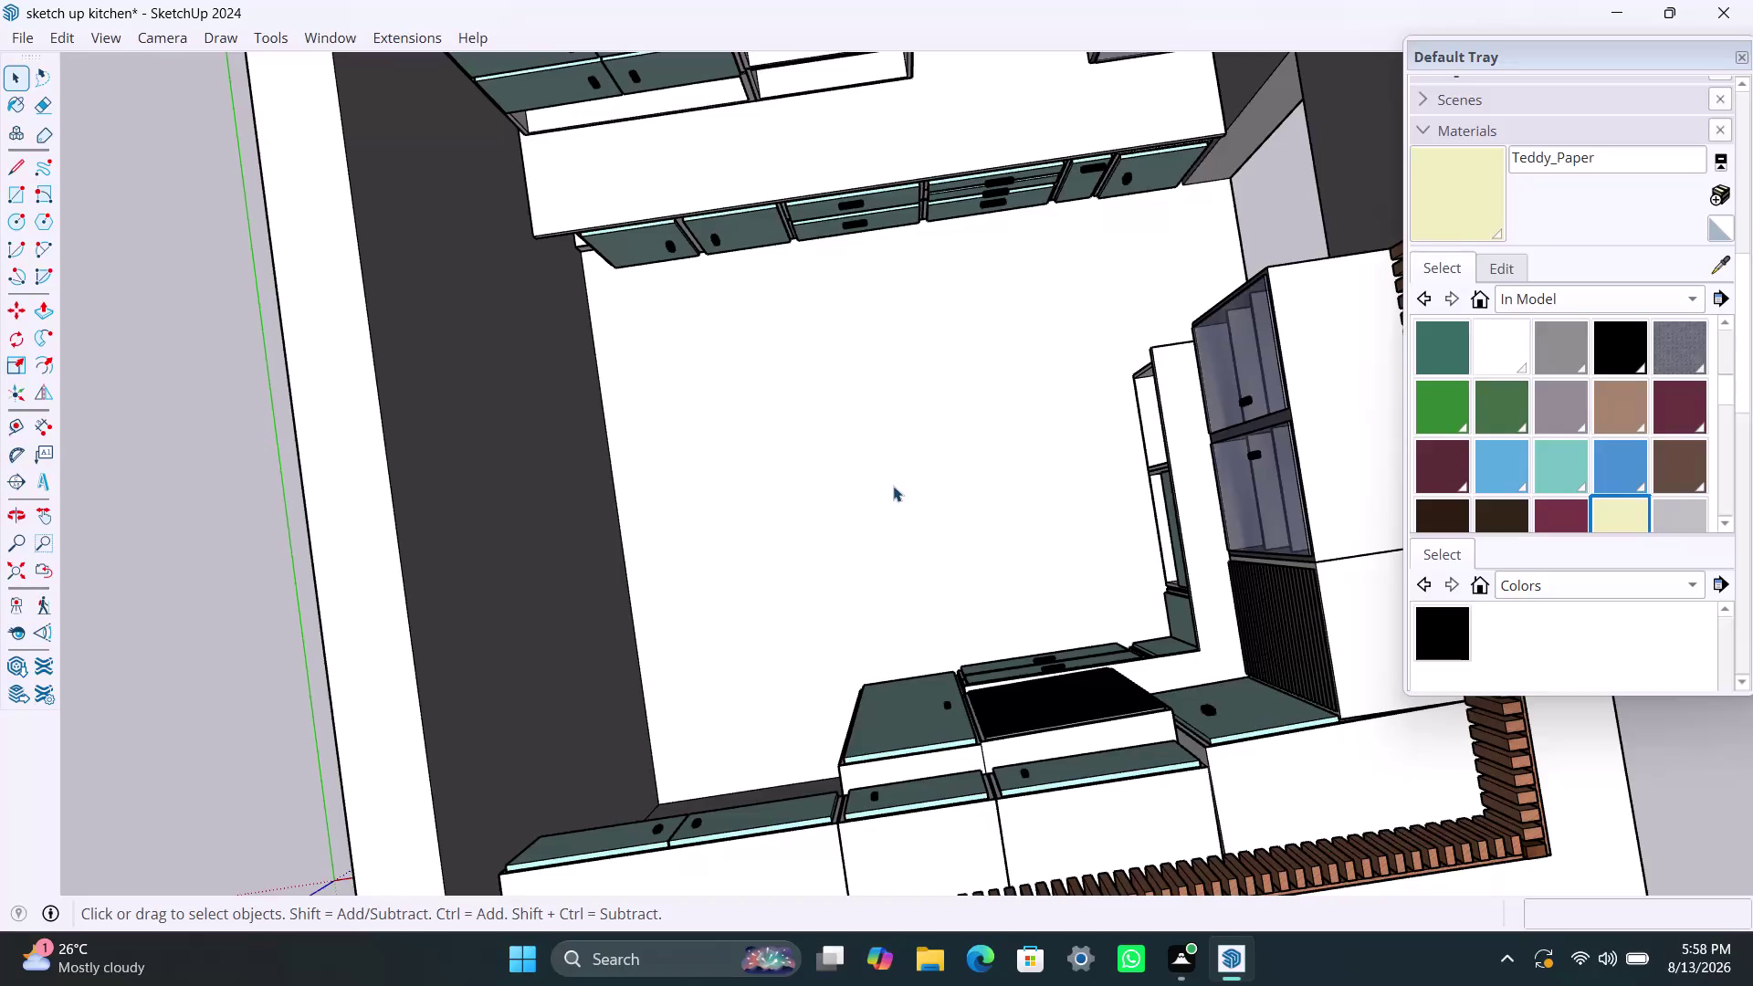
Orbit around the kitchen cabinets and refit the whole model into view.
scroll(down, 3)
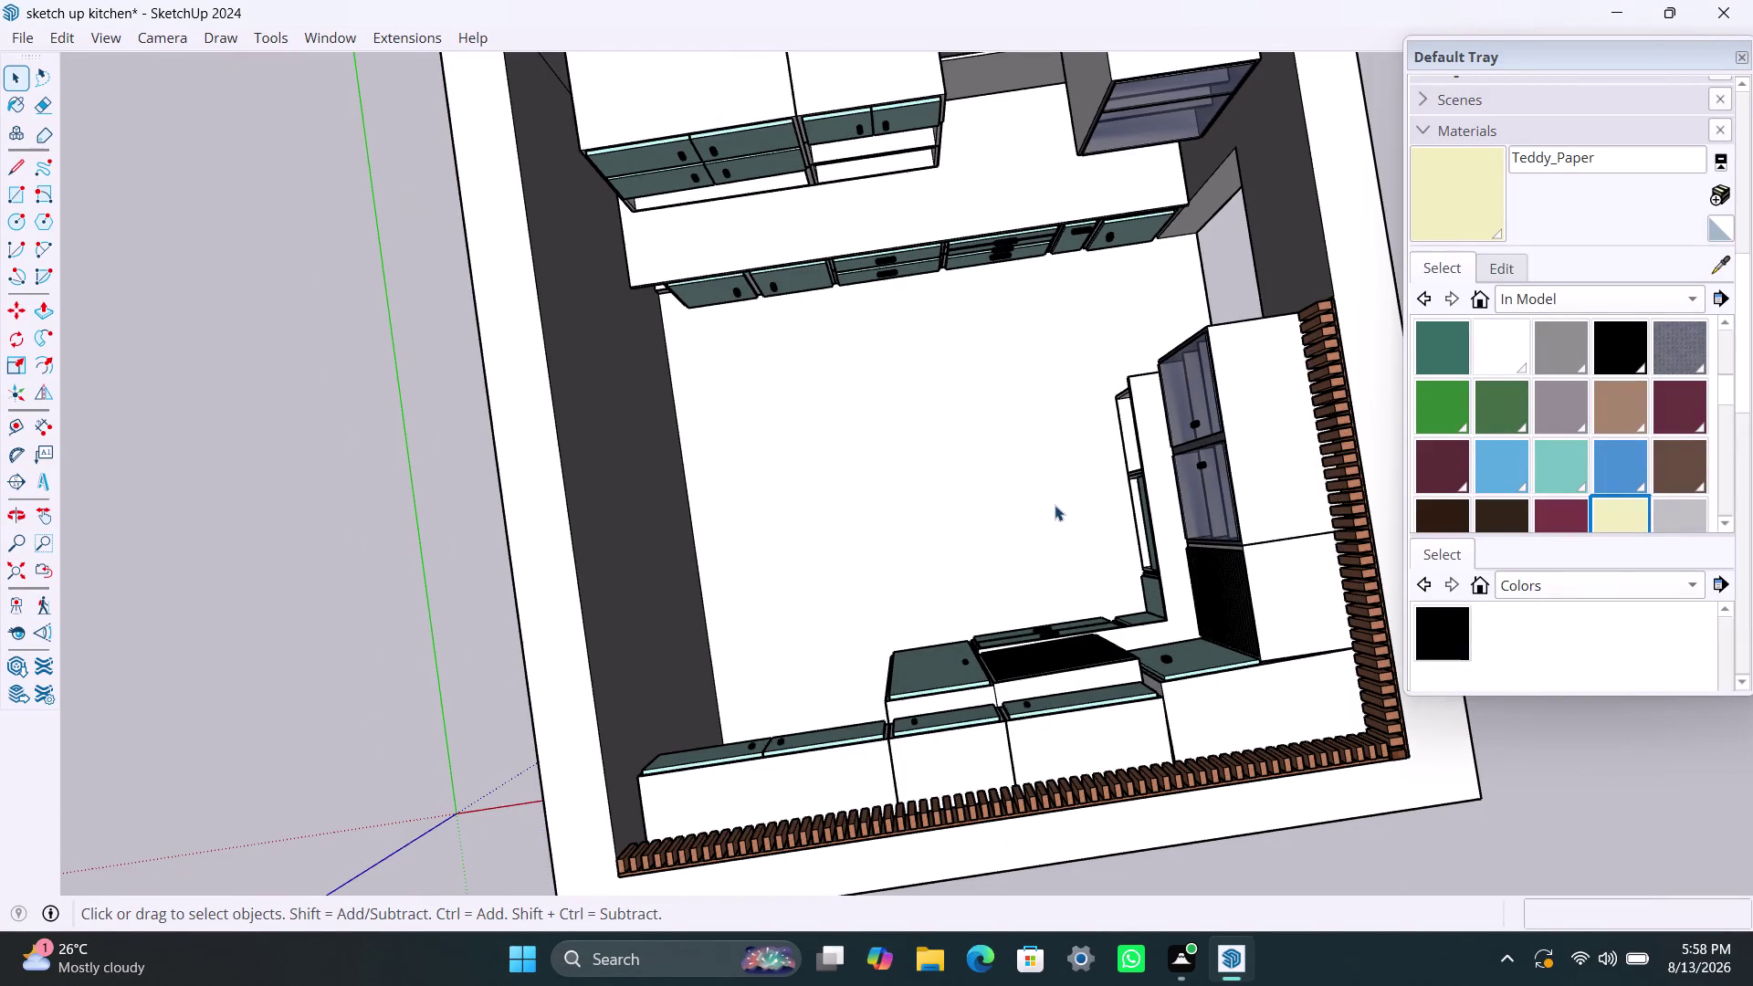
middle_drag(1071, 507, 1231, 501)
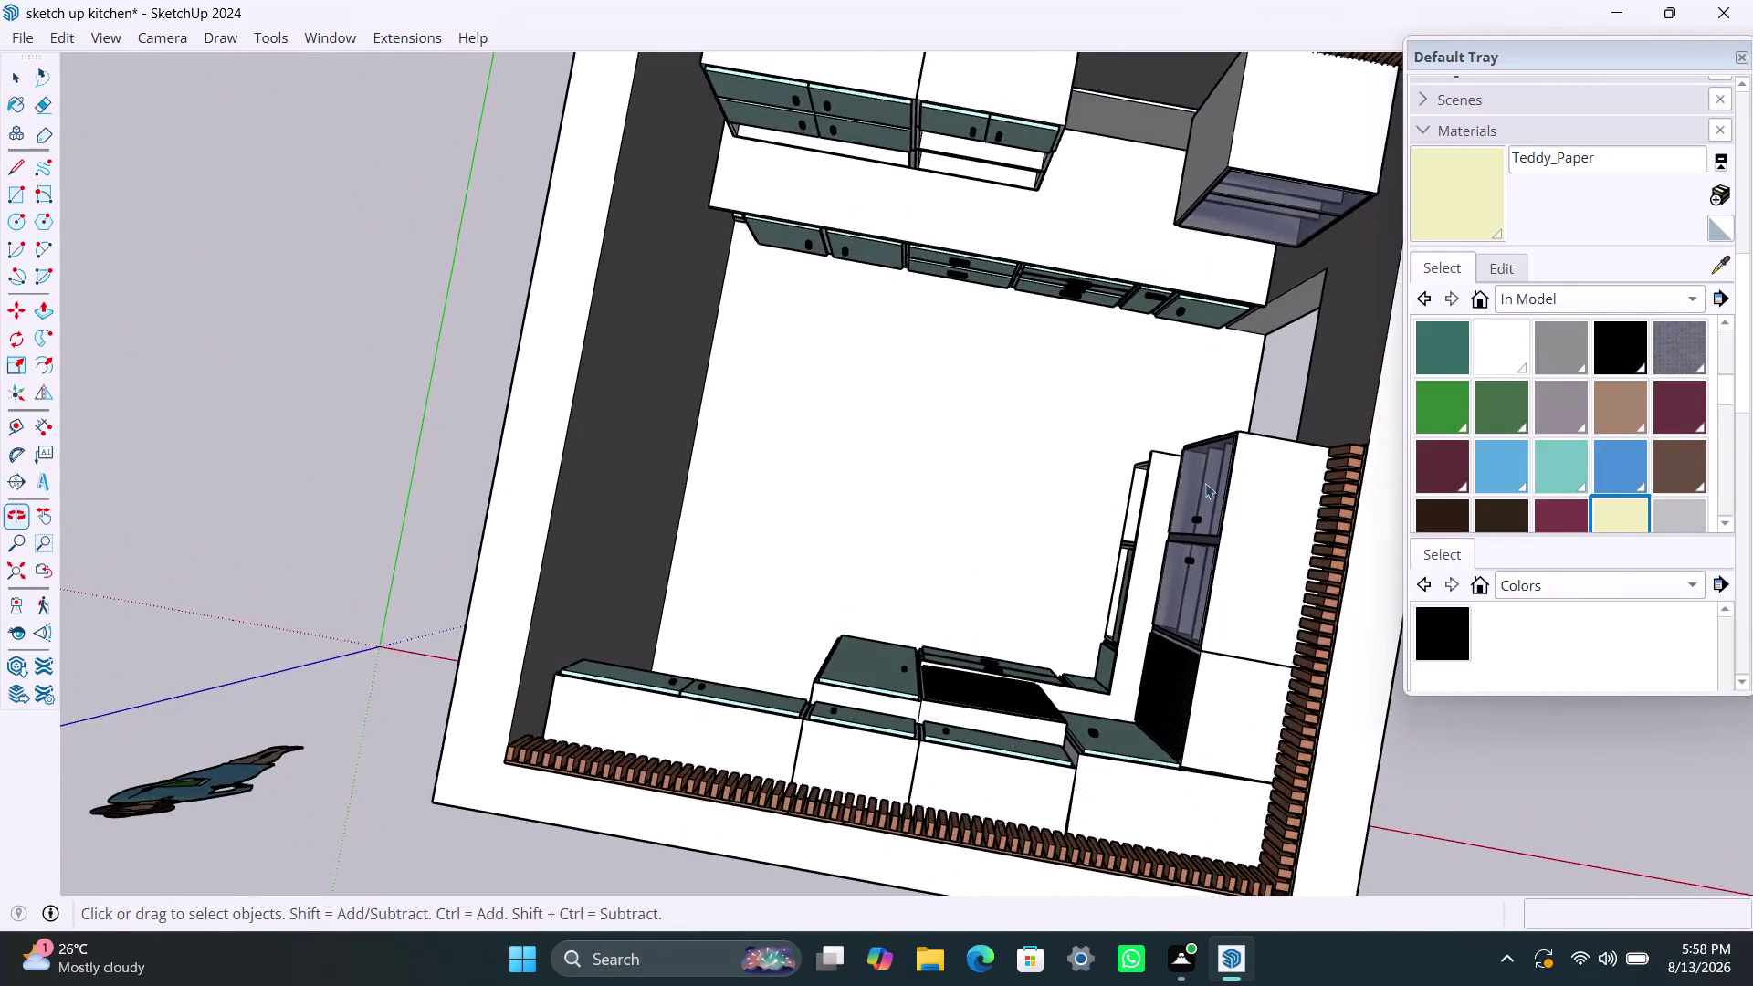
scroll(up, 3)
scroll(up, 3)
middle_drag(1016, 623, 1344, 574)
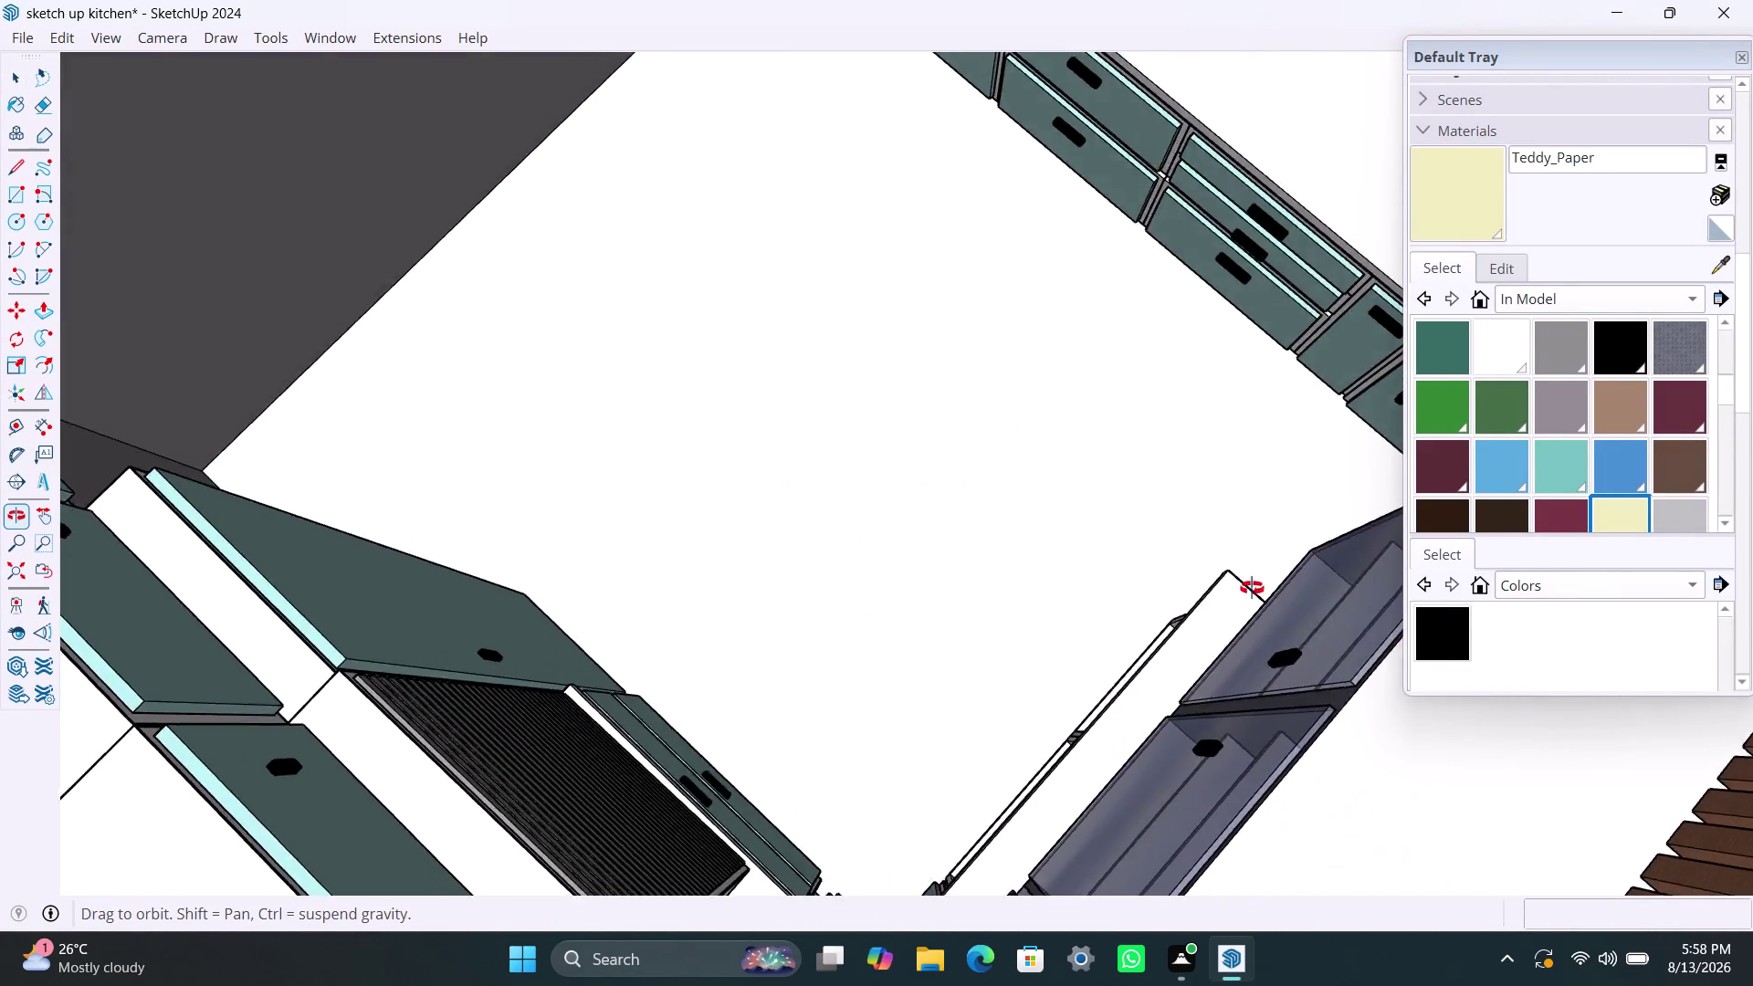
middle_drag(1344, 573, 572, 587)
scroll(down, 3)
middle_drag(958, 589, 413, 642)
scroll(up, 3)
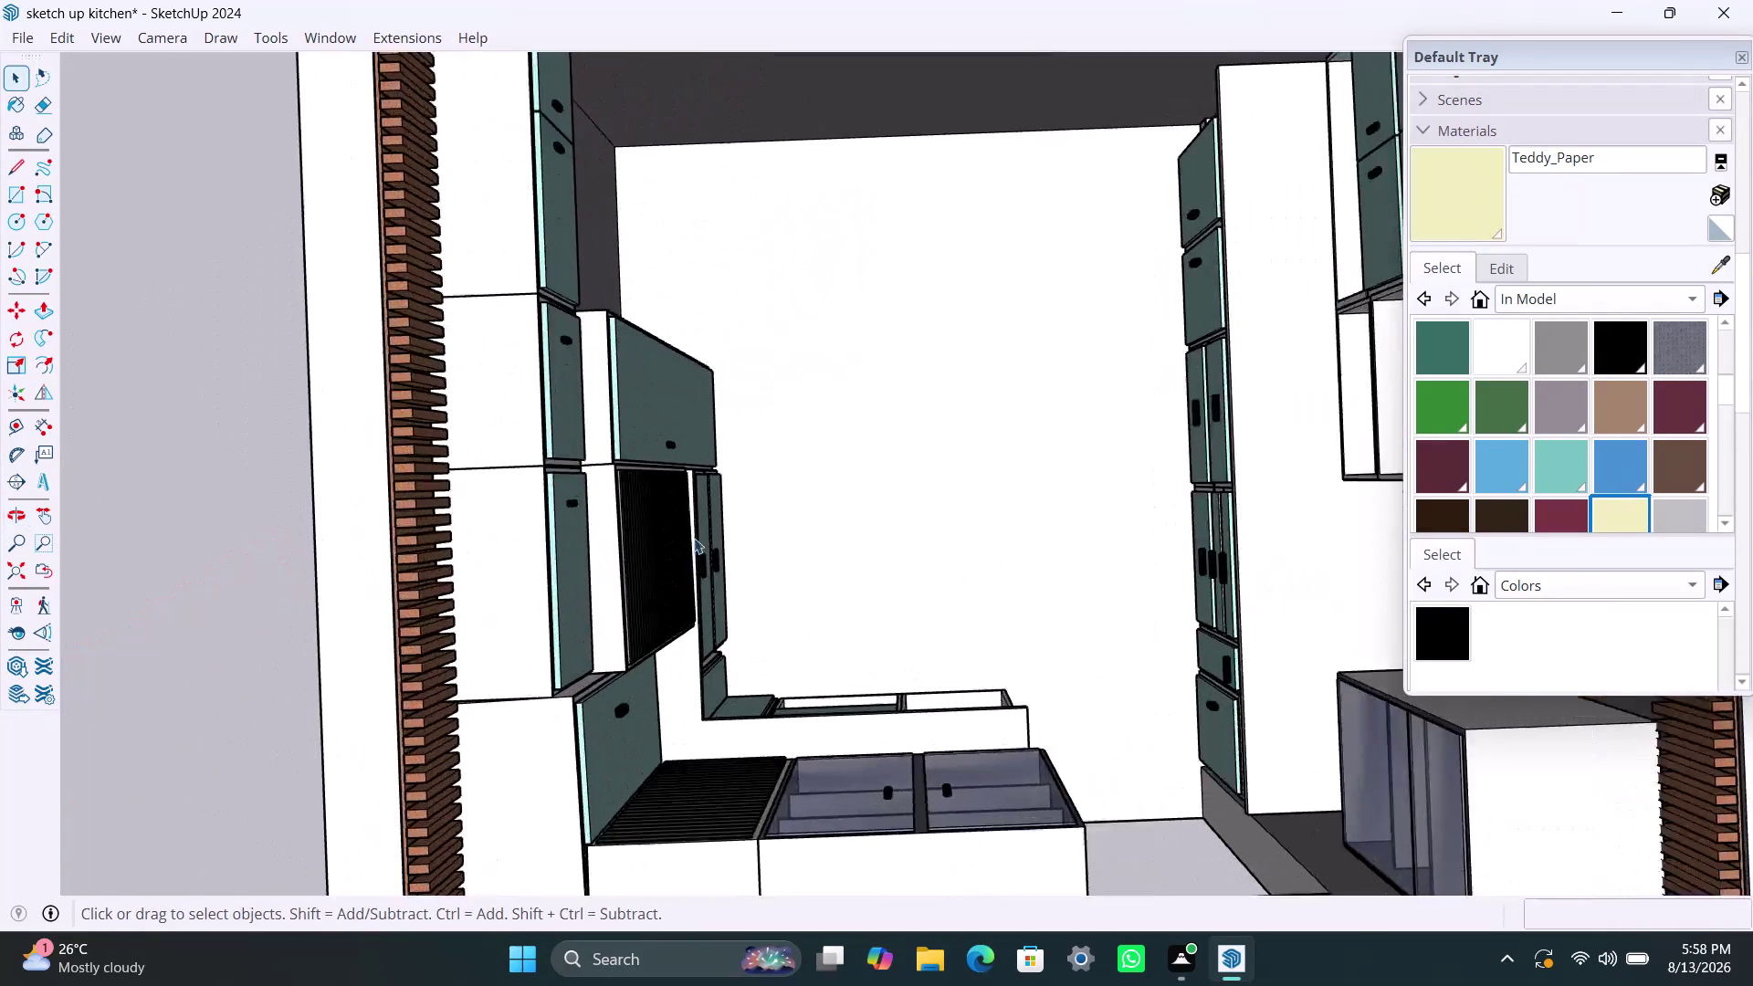
scroll(up, 3)
middle_drag(911, 526, 303, 311)
scroll(up, 3)
middle_drag(884, 612, 638, 315)
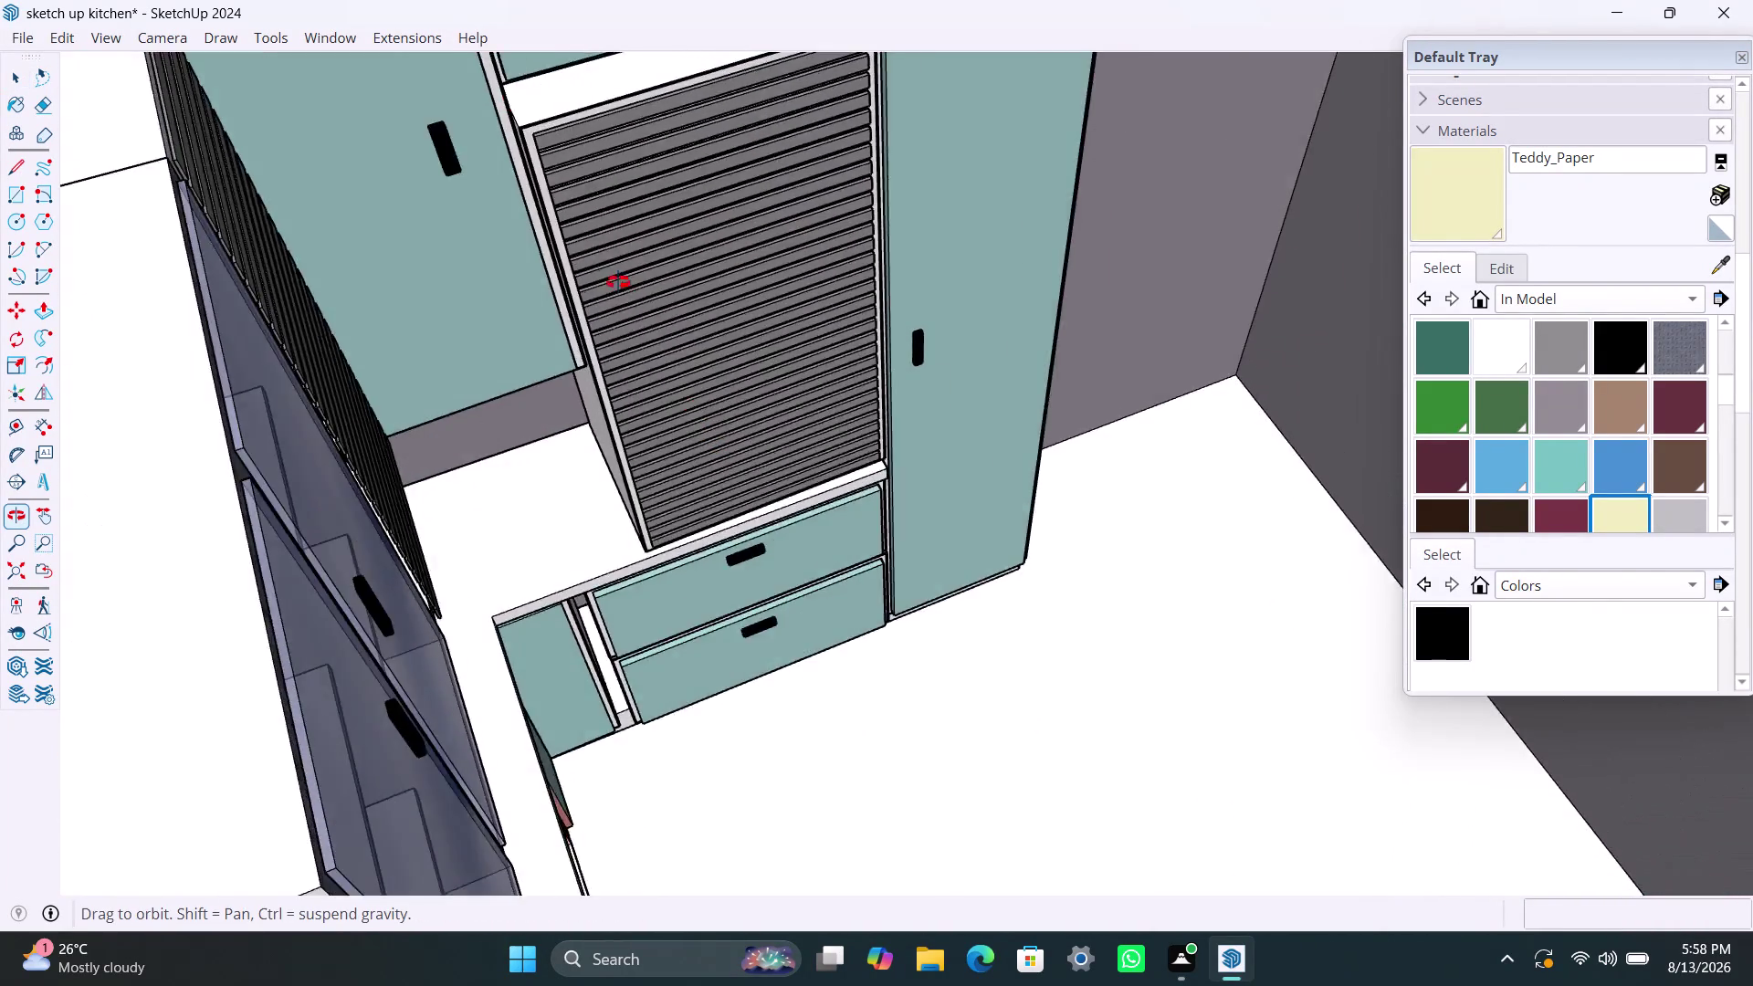
middle_drag(637, 315, 553, 126)
scroll(up, 3)
scroll(down, 3)
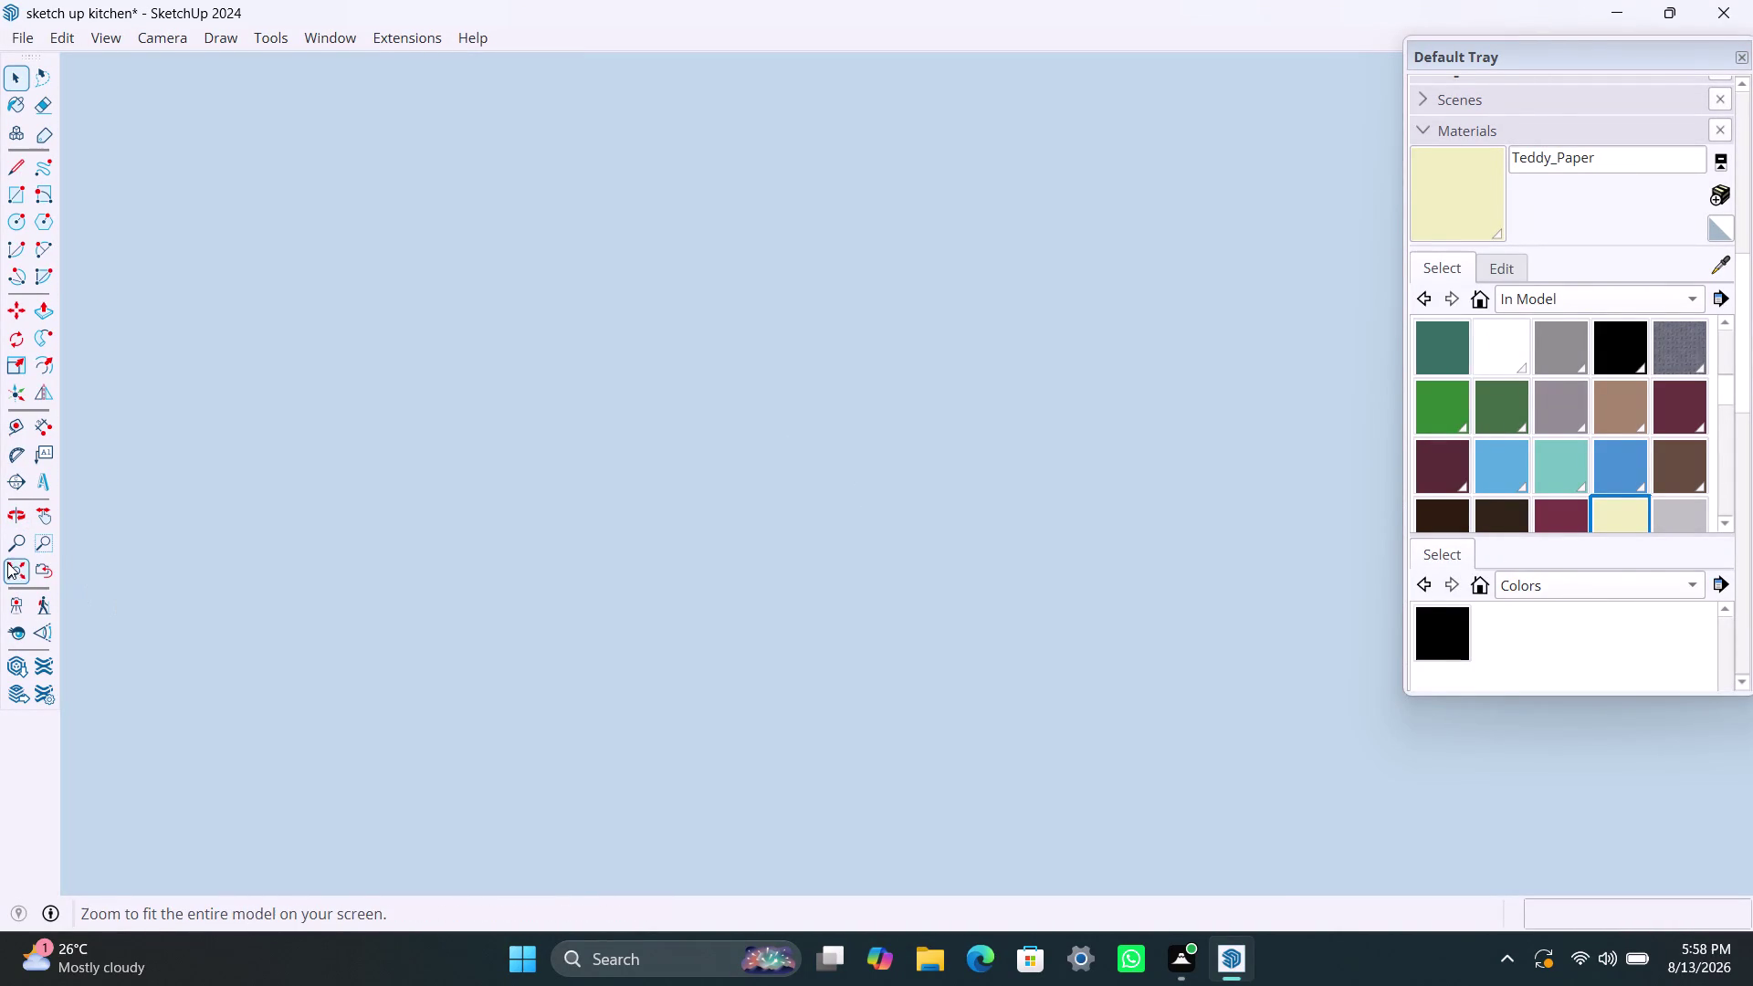
click(11, 563)
middle_drag(1008, 315, 615, 781)
scroll(up, 3)
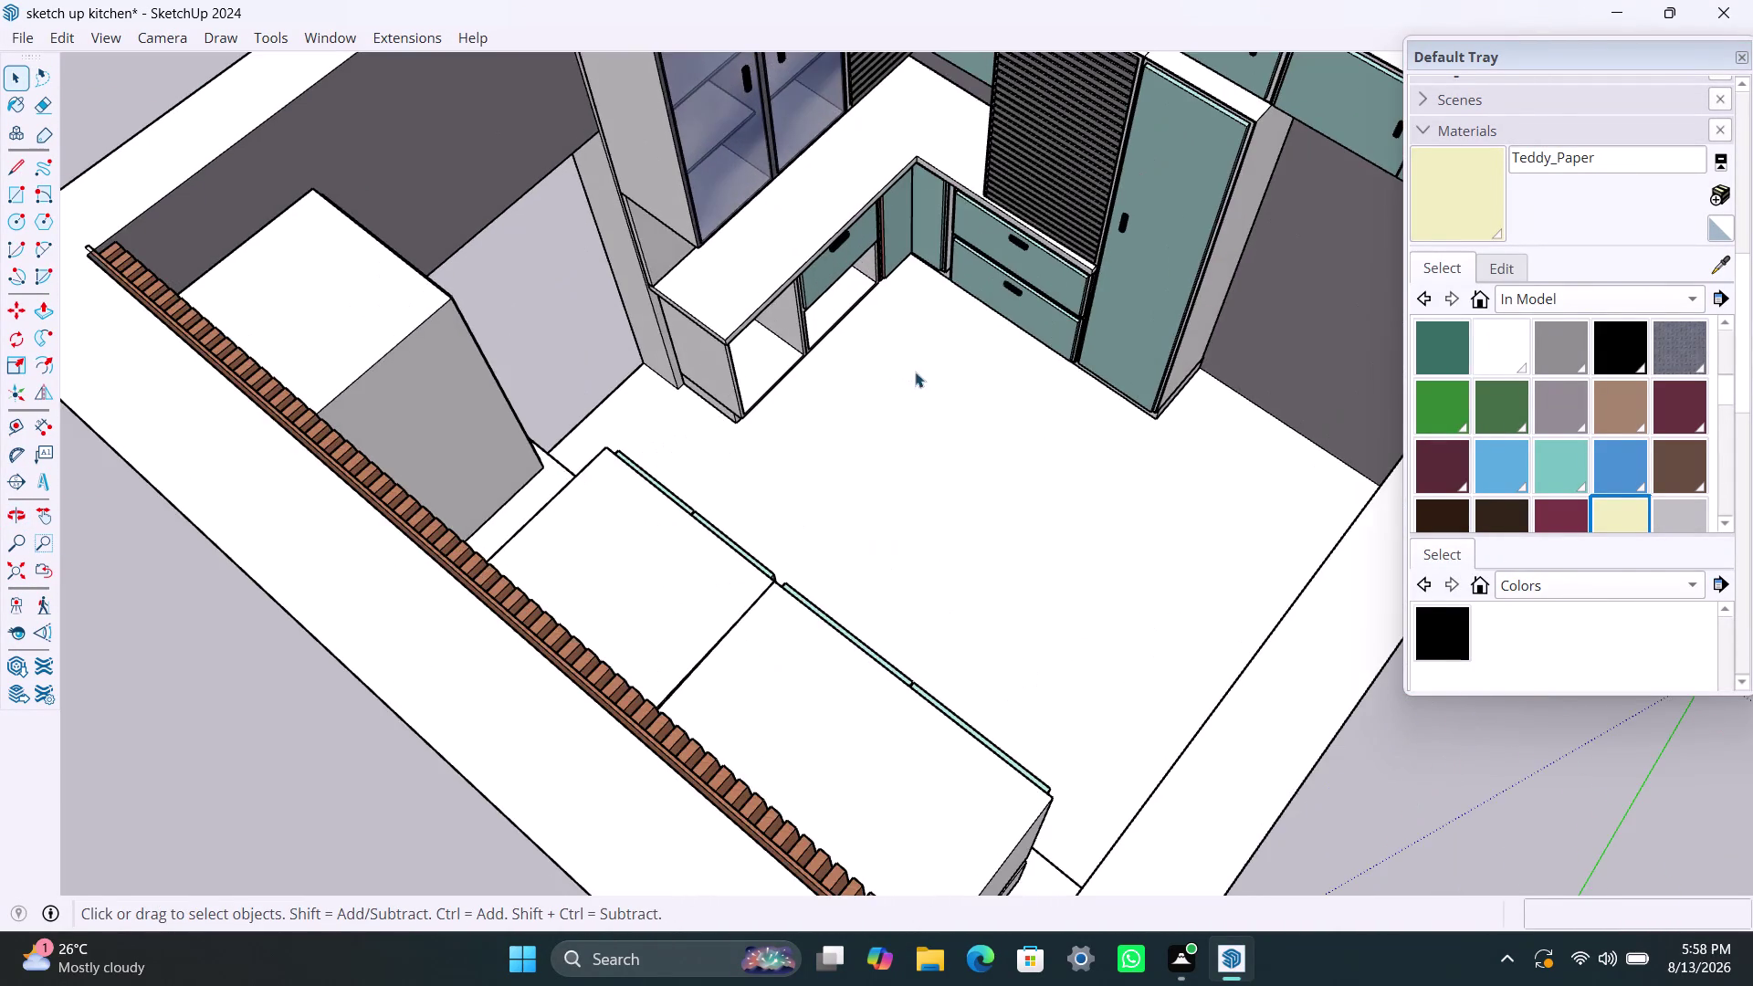
Turn toward the slatted upper wall and sample the cream paper material from a model face.
middle_drag(943, 444, 1059, 208)
scroll(up, 3)
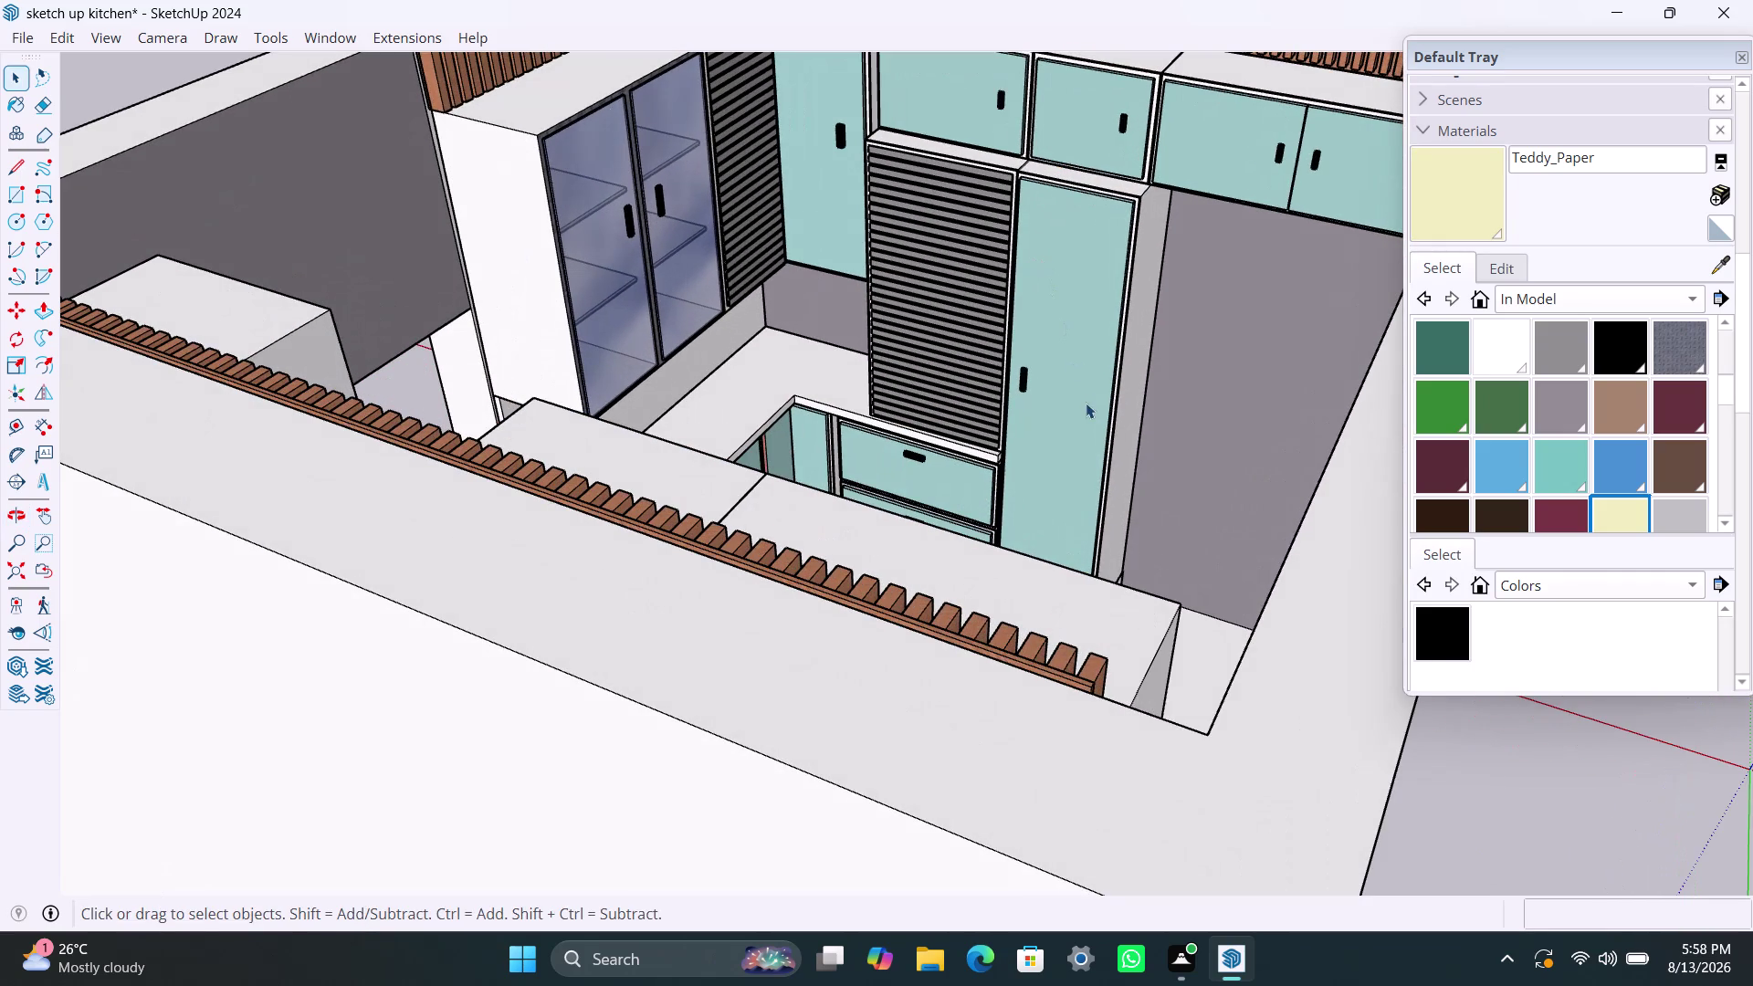
middle_drag(1085, 397, 893, 699)
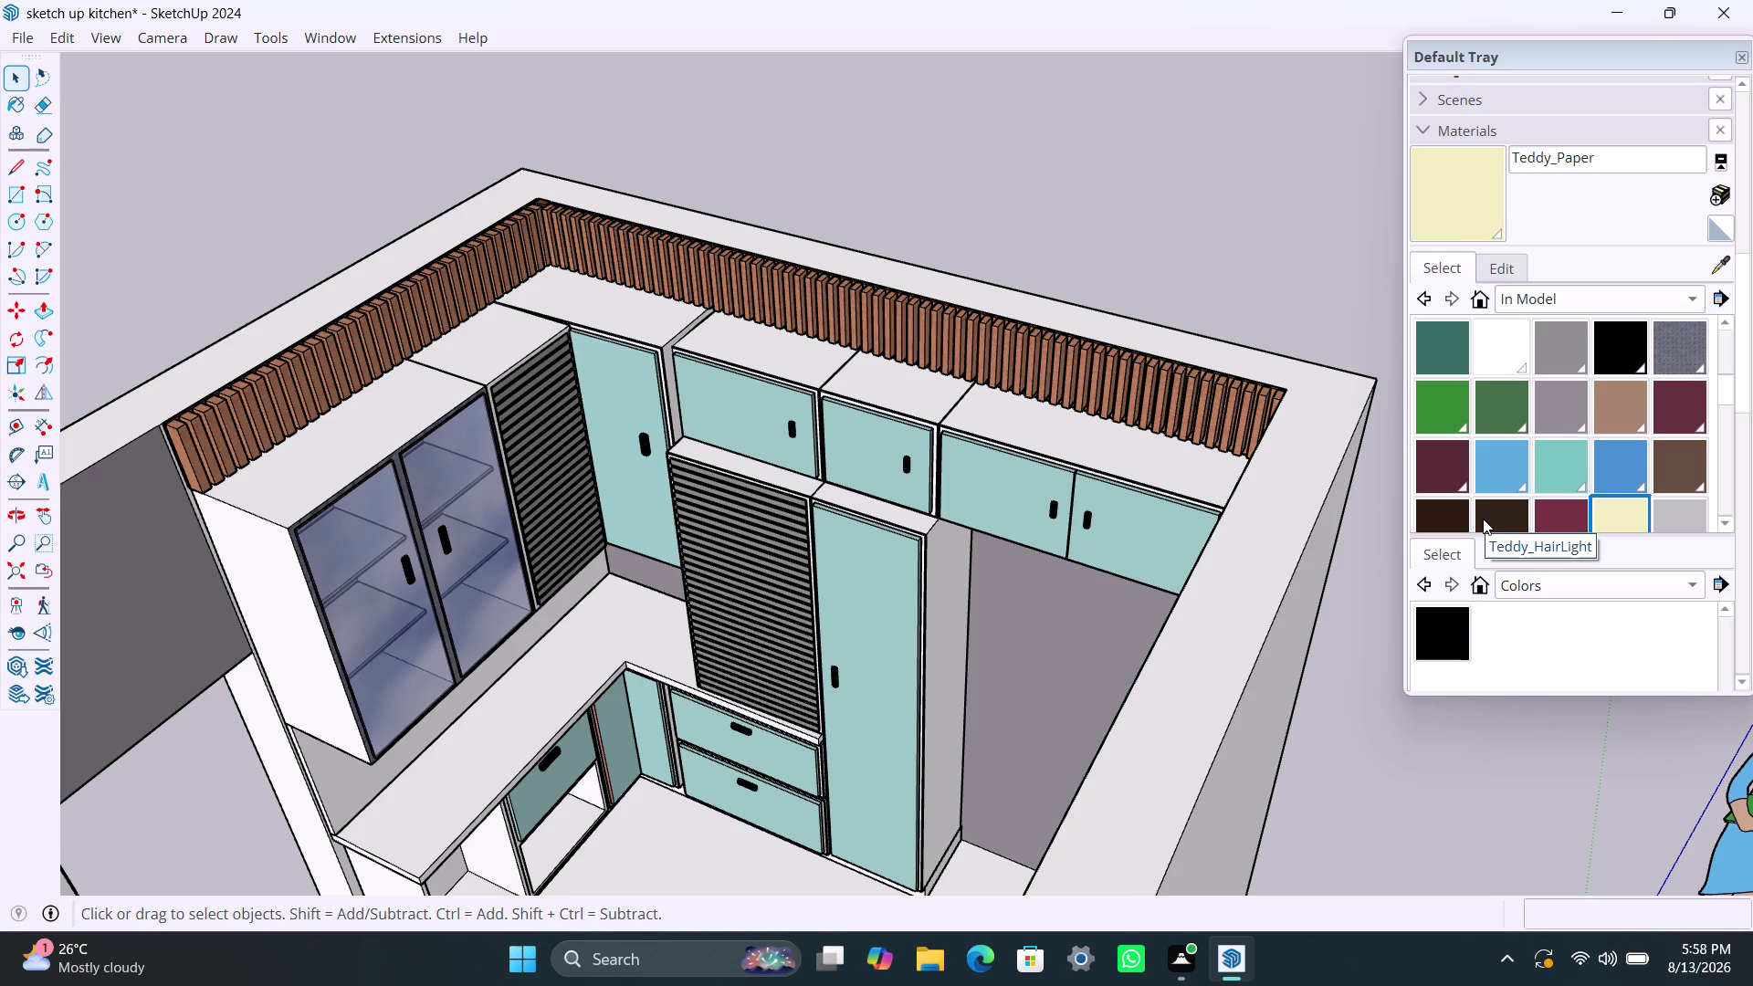
scroll(down, 3)
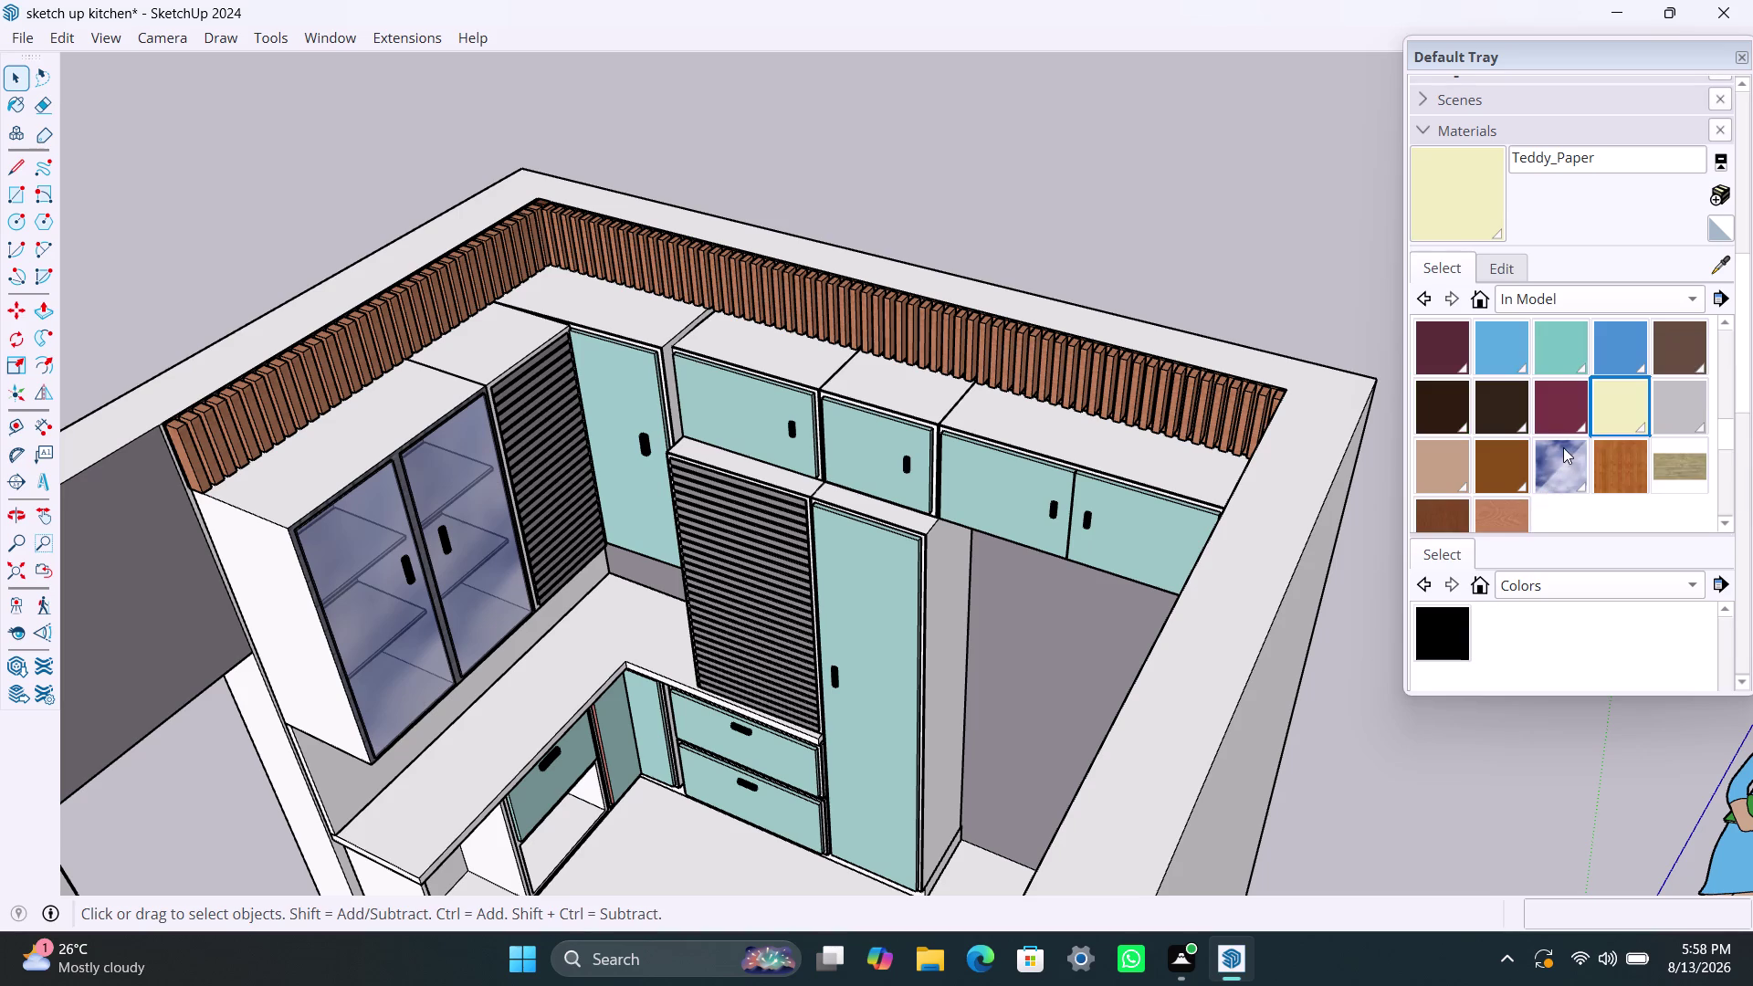
scroll(up, 3)
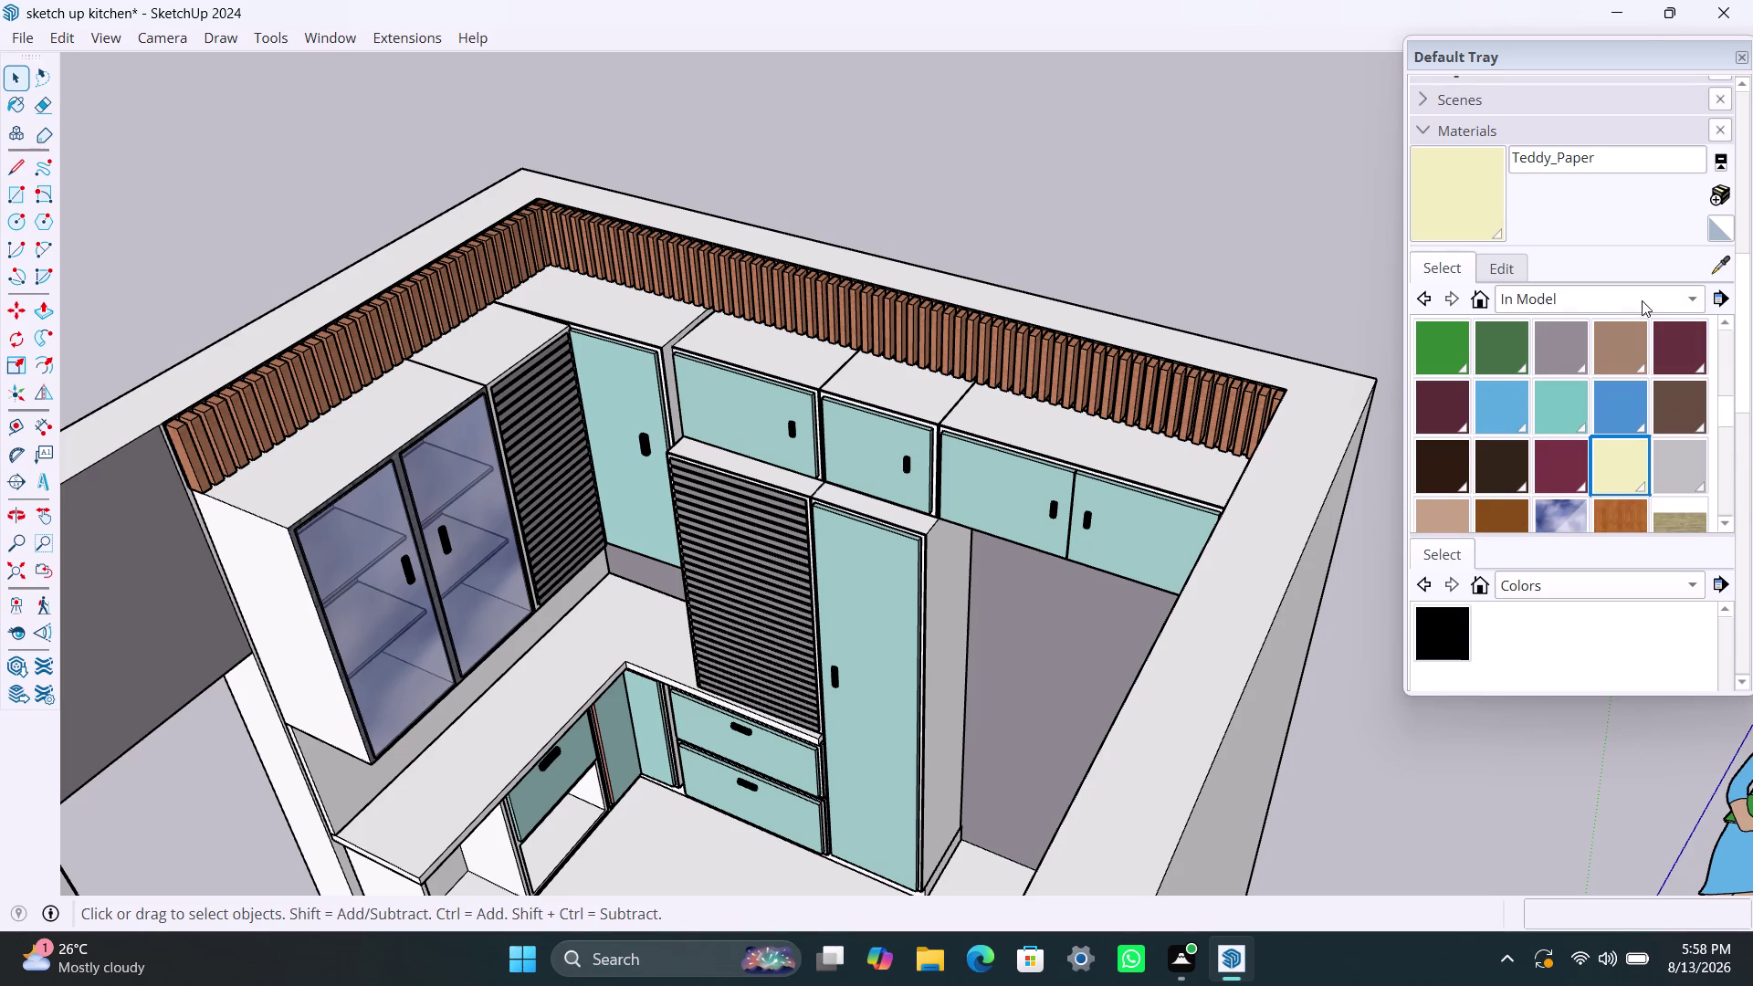
click(1719, 264)
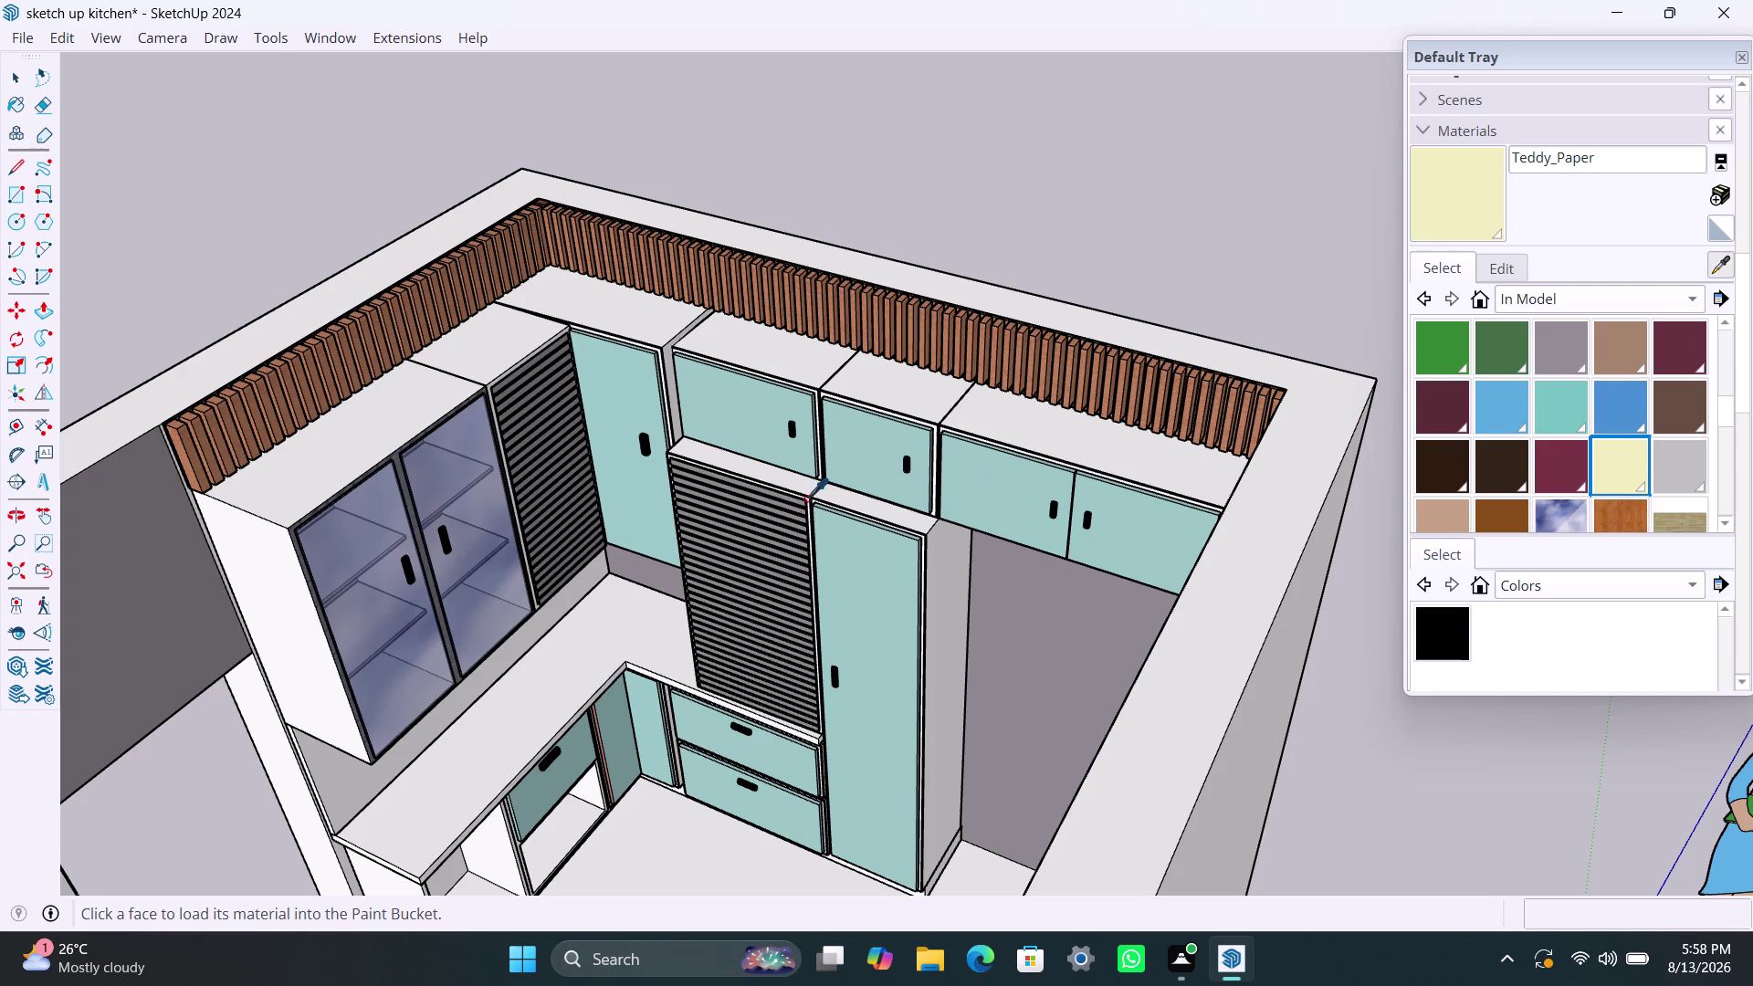
click(795, 511)
Repaint the first few slats at the end of the back wall plain grey.
click(1261, 411)
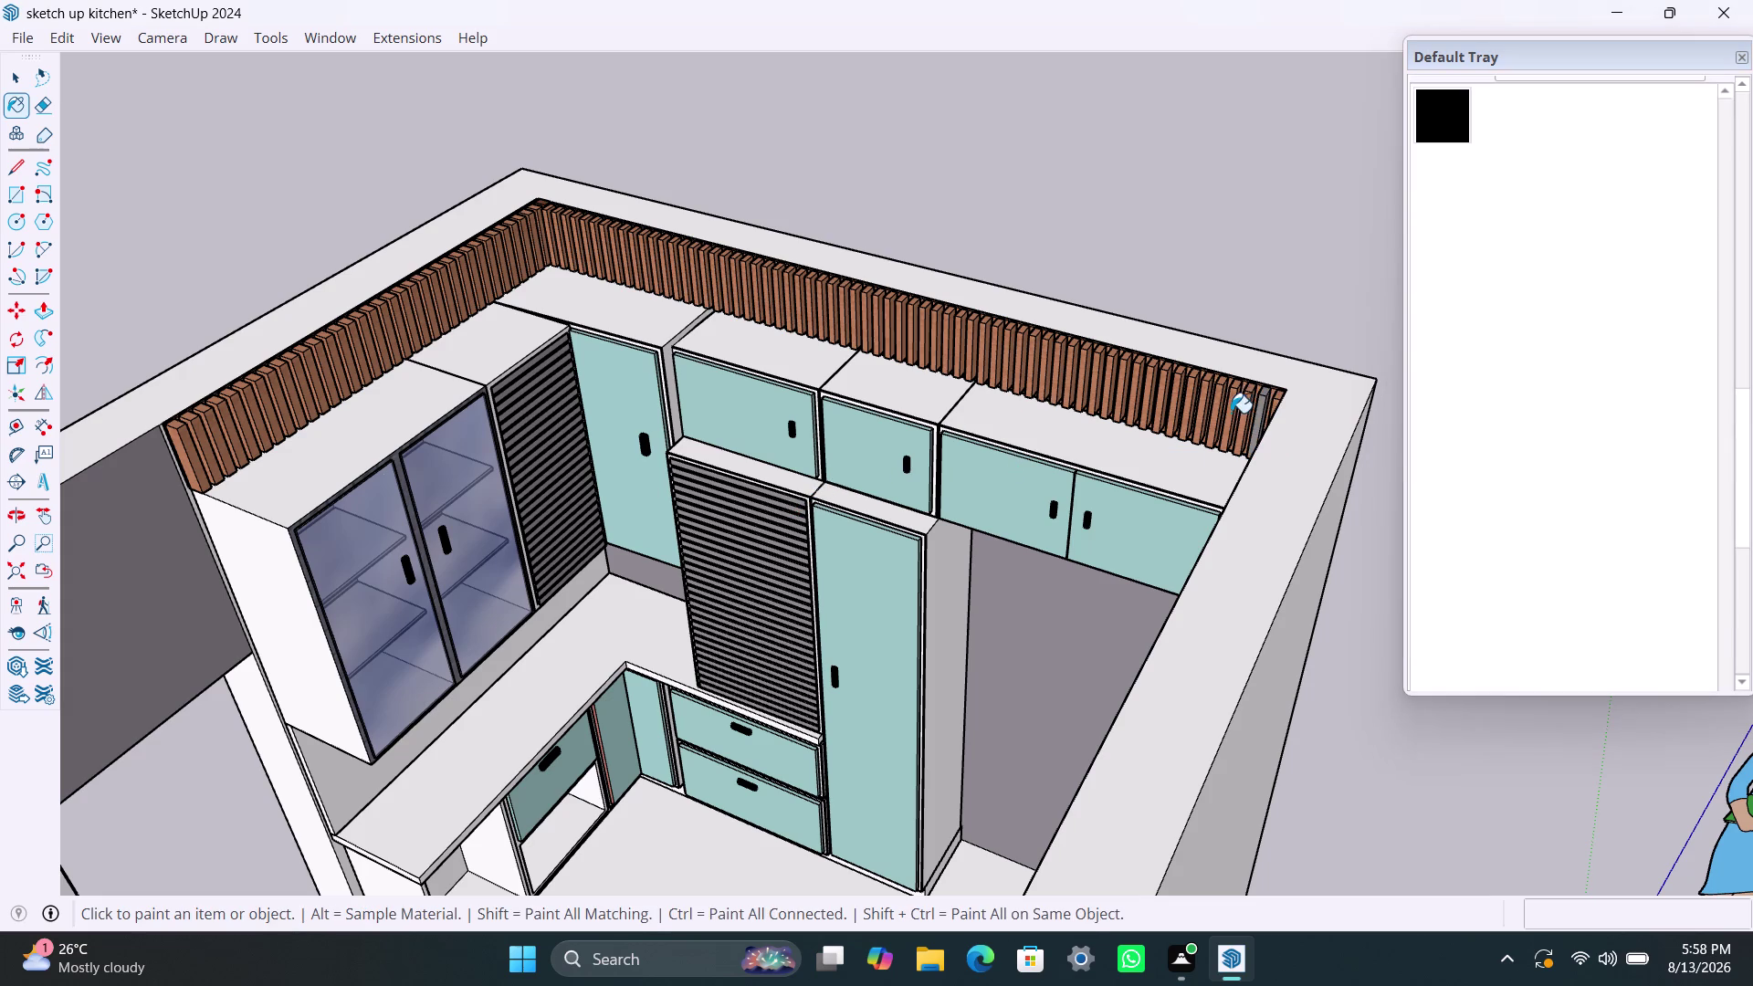
click(1240, 407)
click(1220, 407)
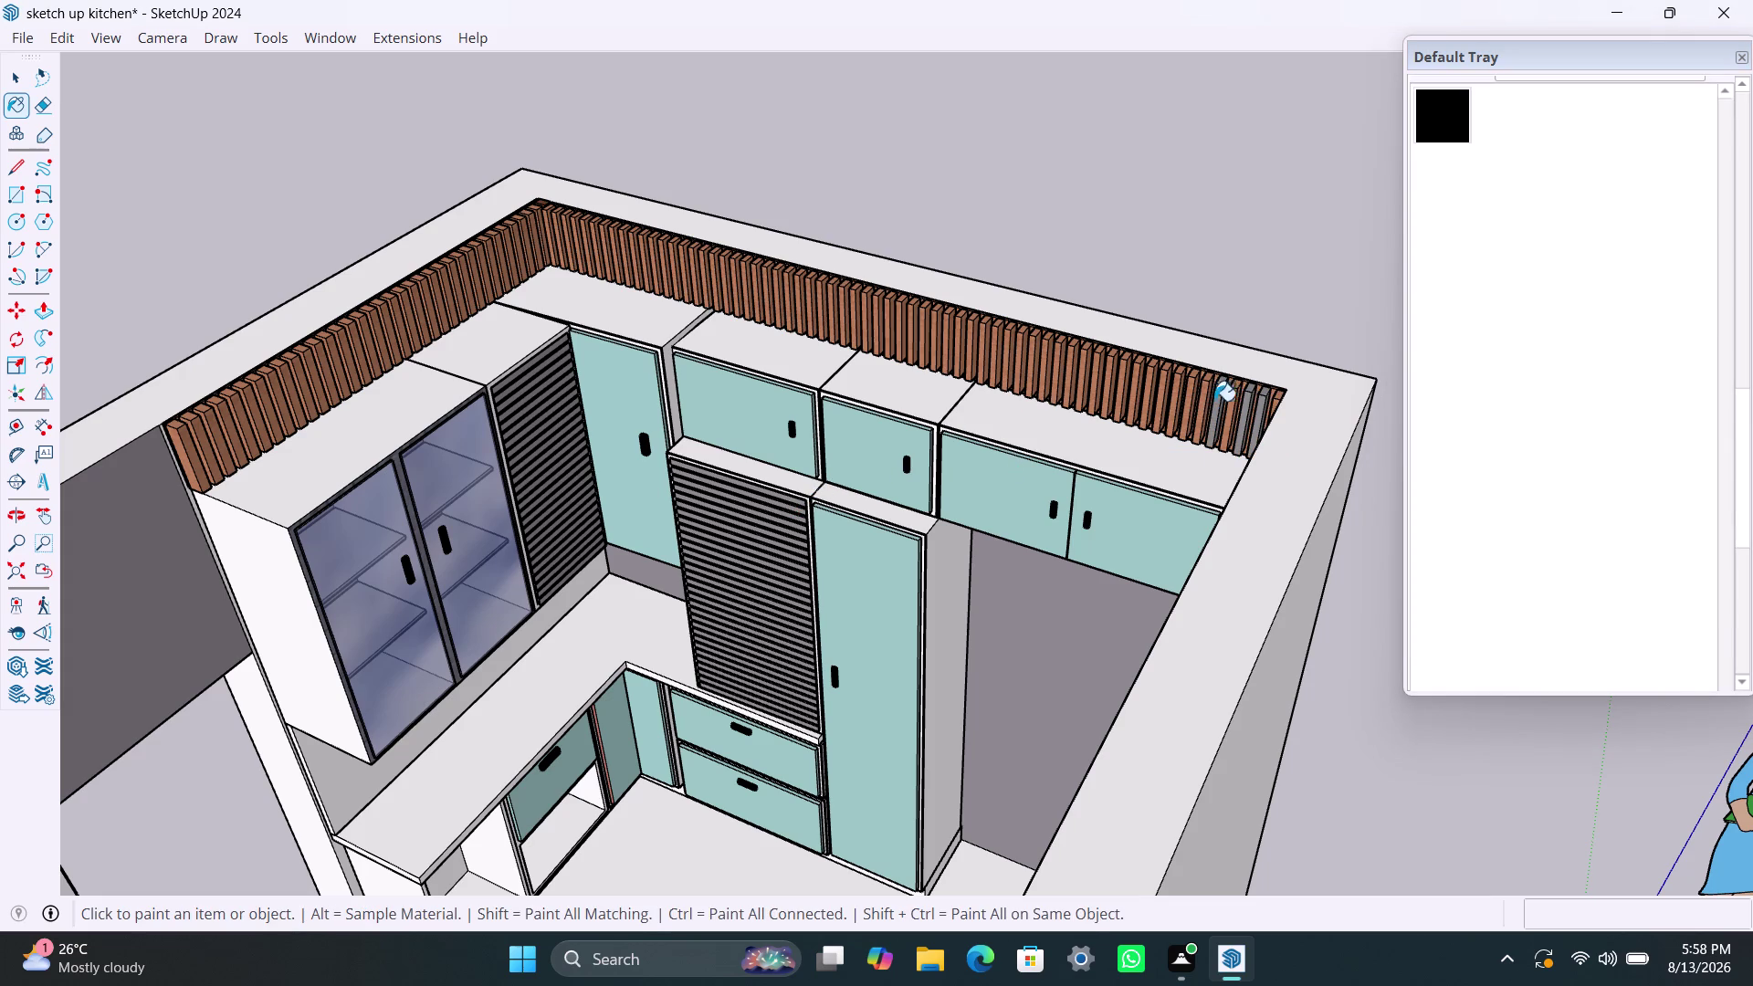
click(1225, 402)
scroll(up, 3)
click(1229, 400)
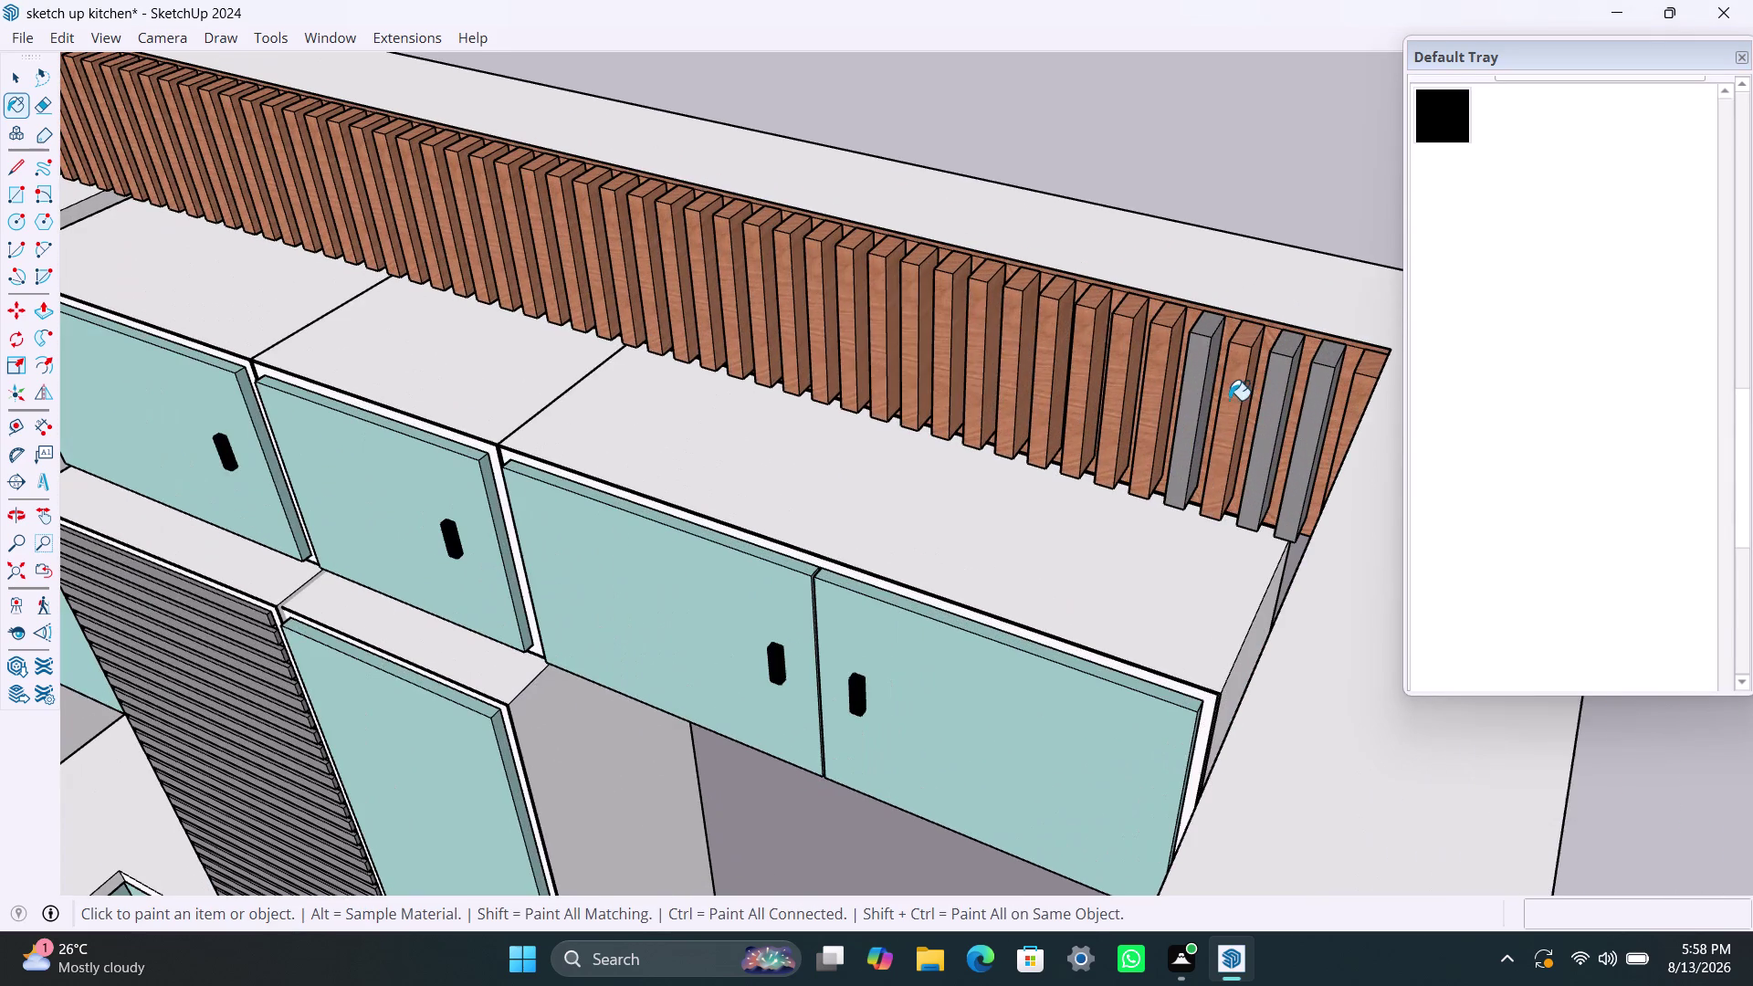
click(1163, 383)
click(1110, 379)
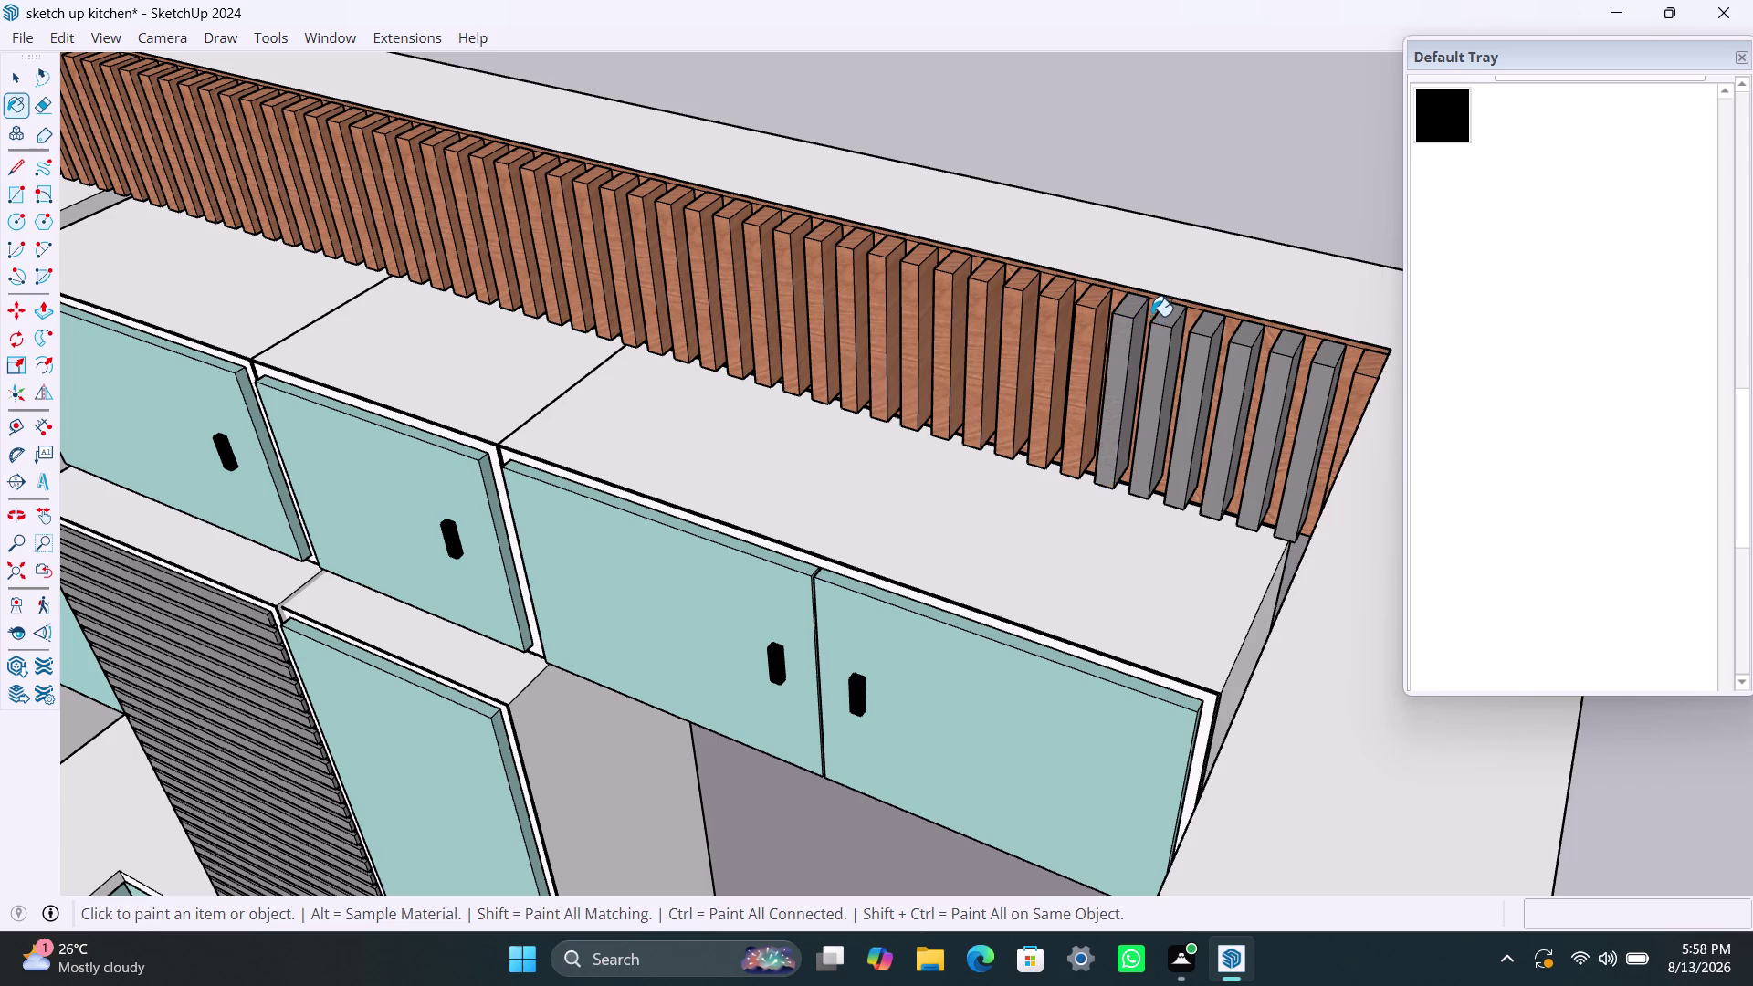
scroll(up, 3)
click(1152, 305)
scroll(down, 3)
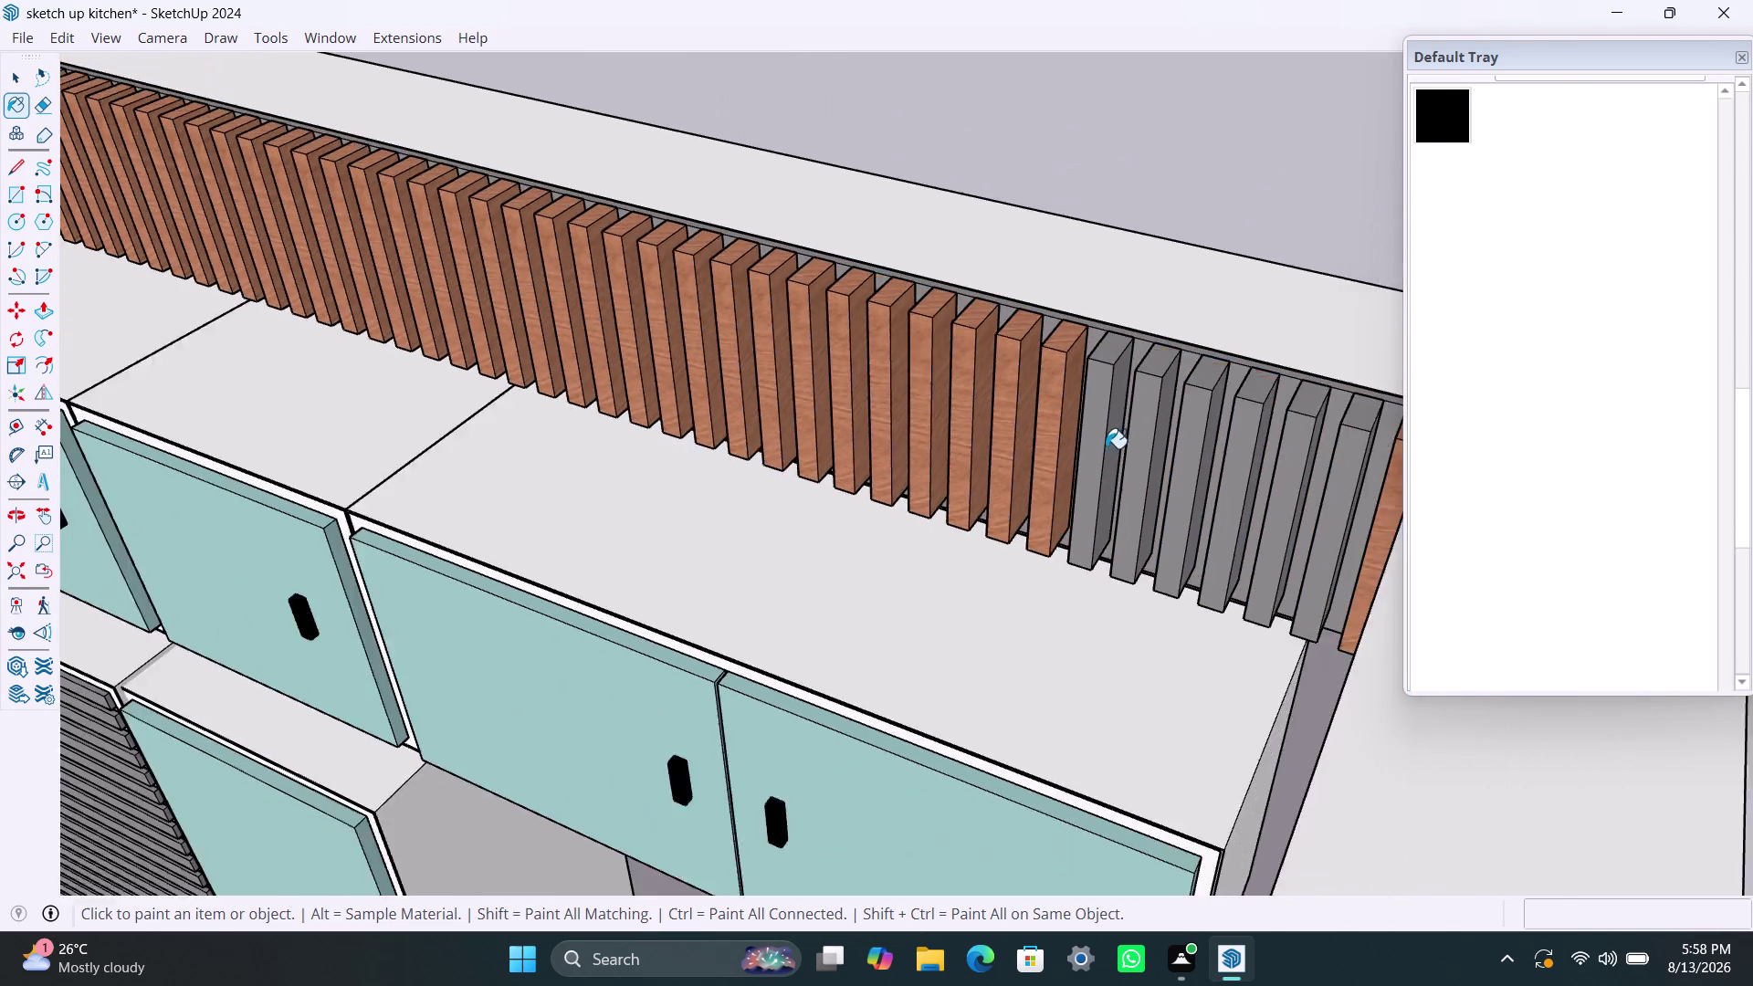
scroll(down, 3)
click(1288, 440)
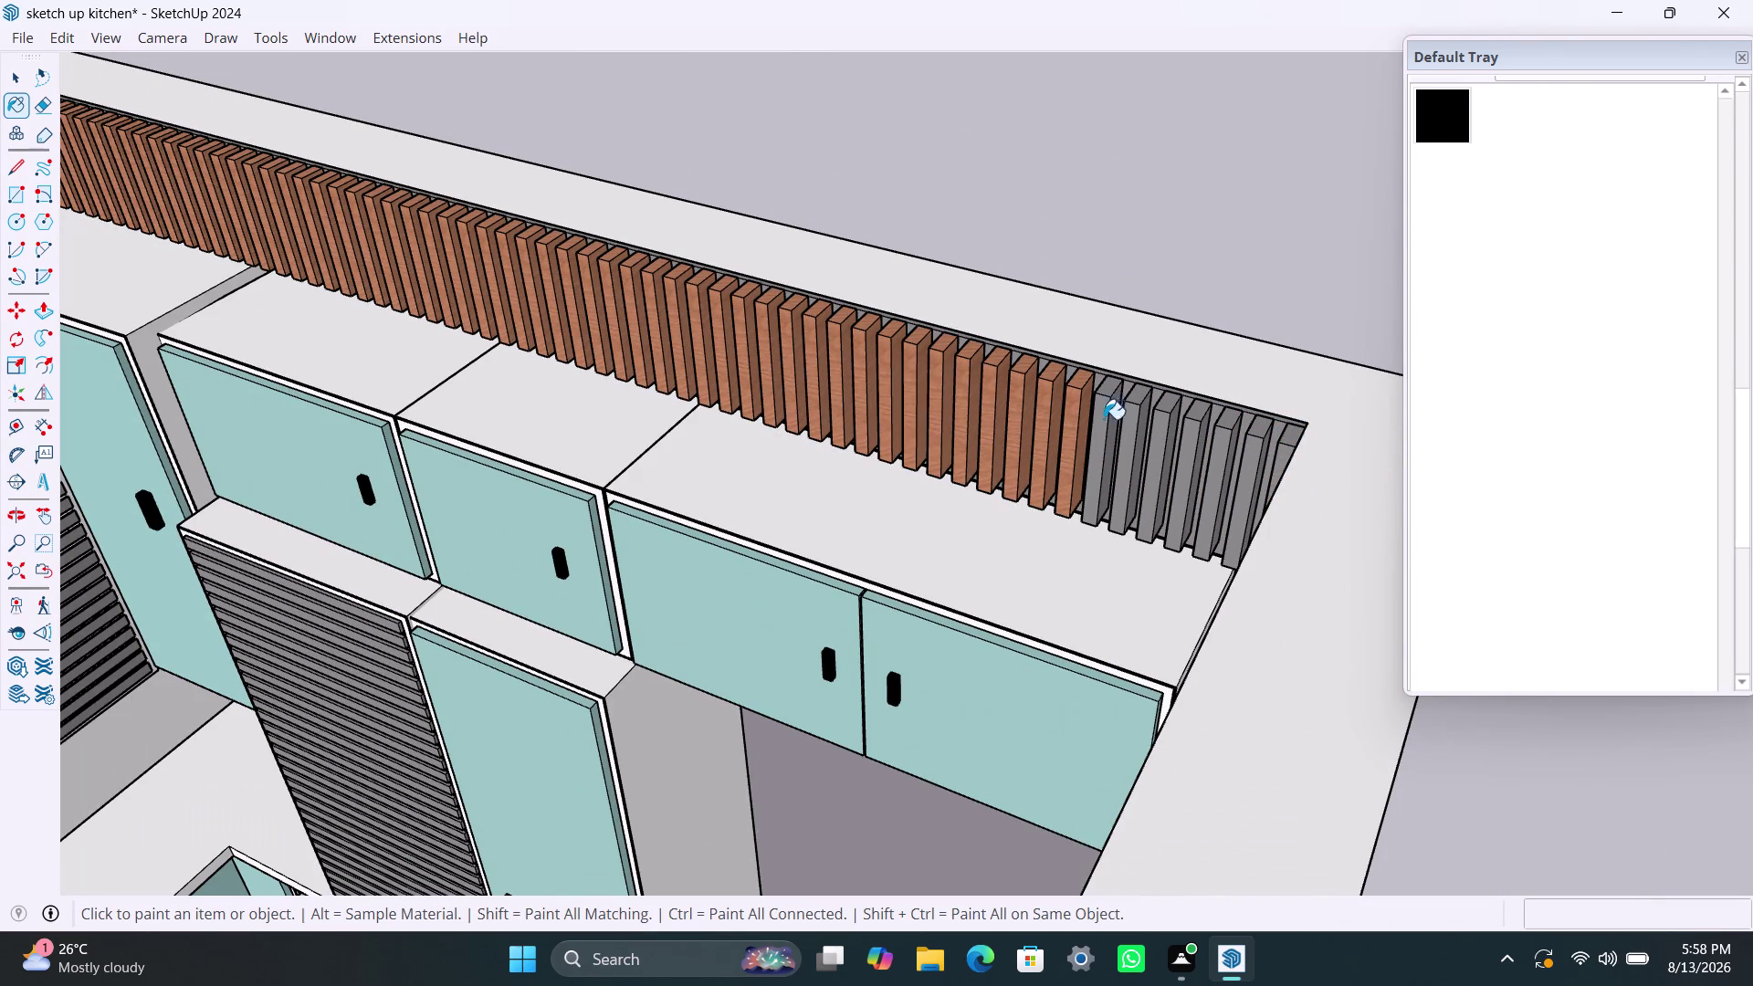
Continue leftward, turning the next run of about thirteen slats plain grey.
click(1069, 407)
click(1042, 402)
click(1018, 400)
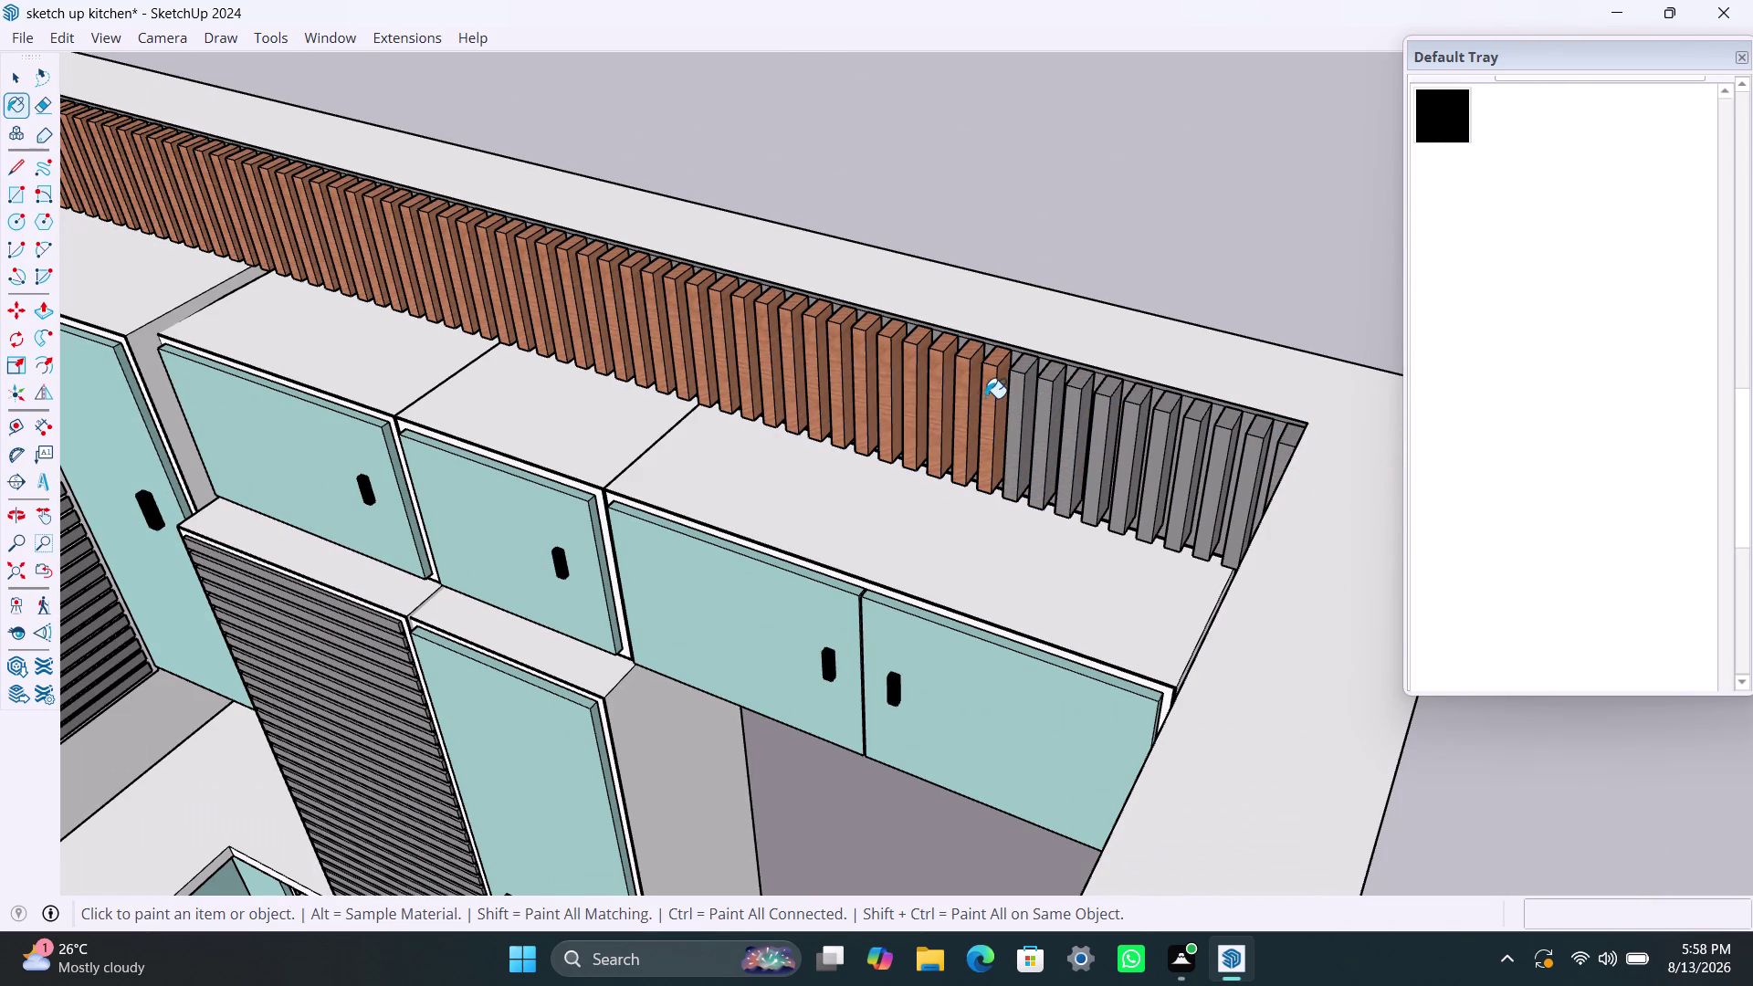
click(987, 397)
click(958, 398)
click(930, 397)
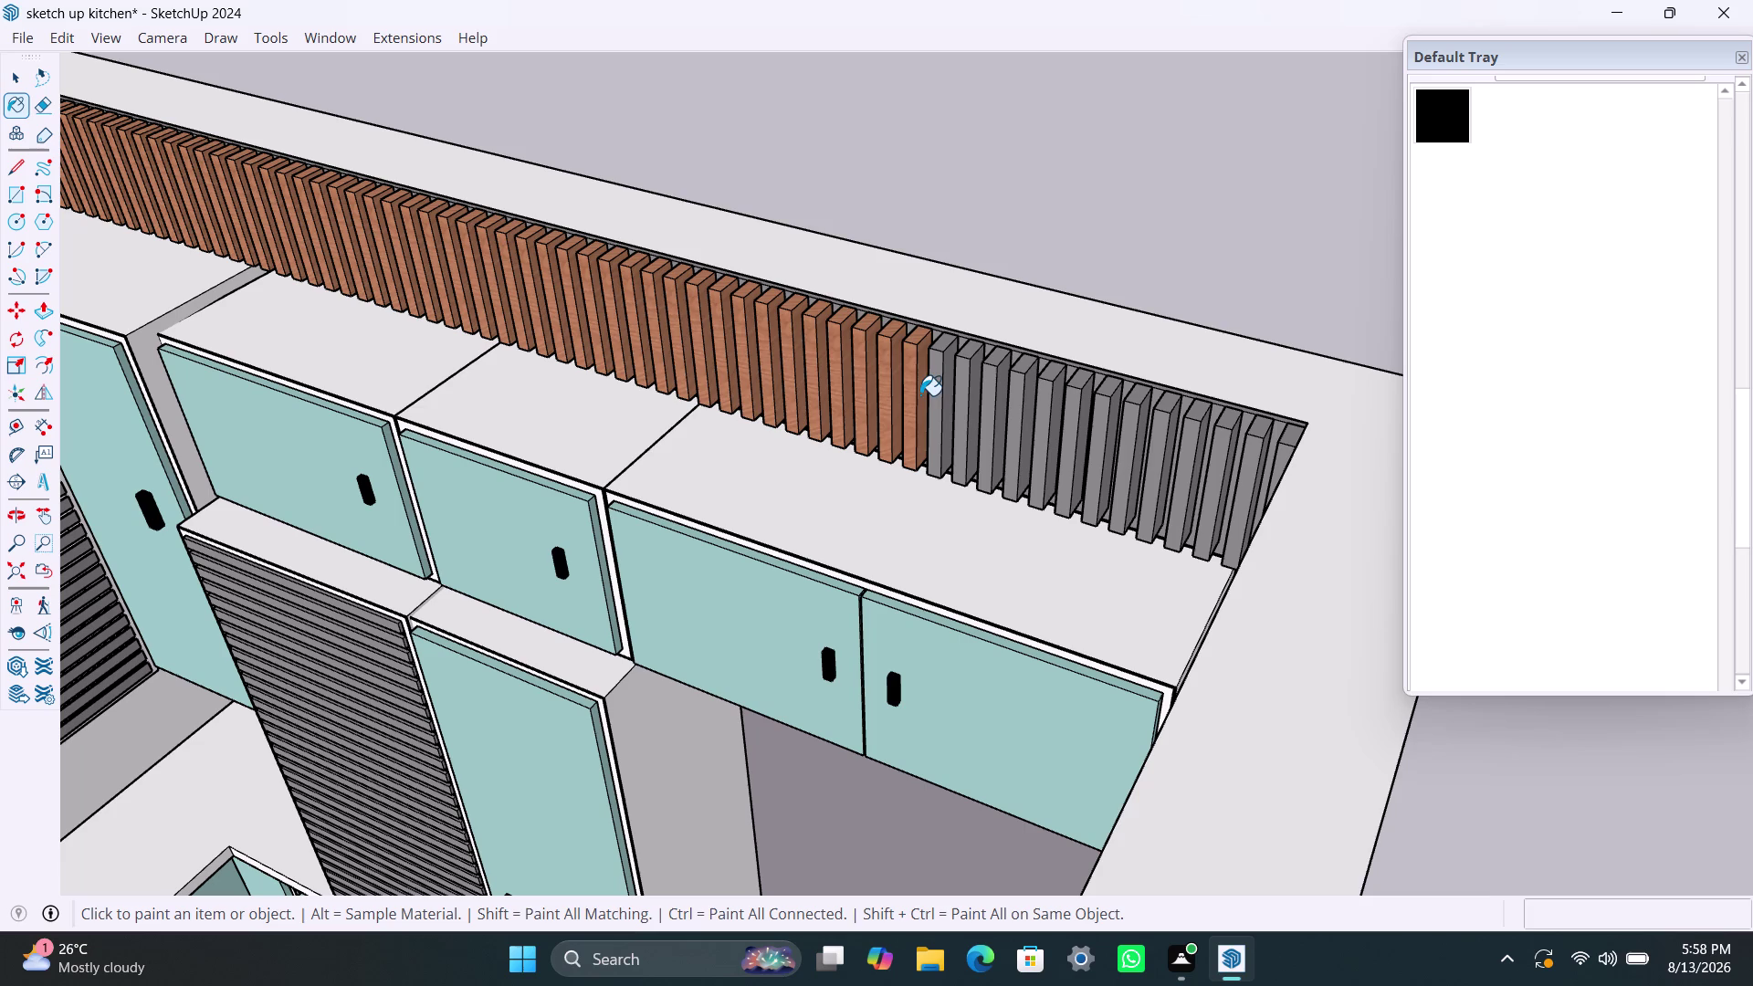
click(911, 384)
click(871, 383)
click(885, 368)
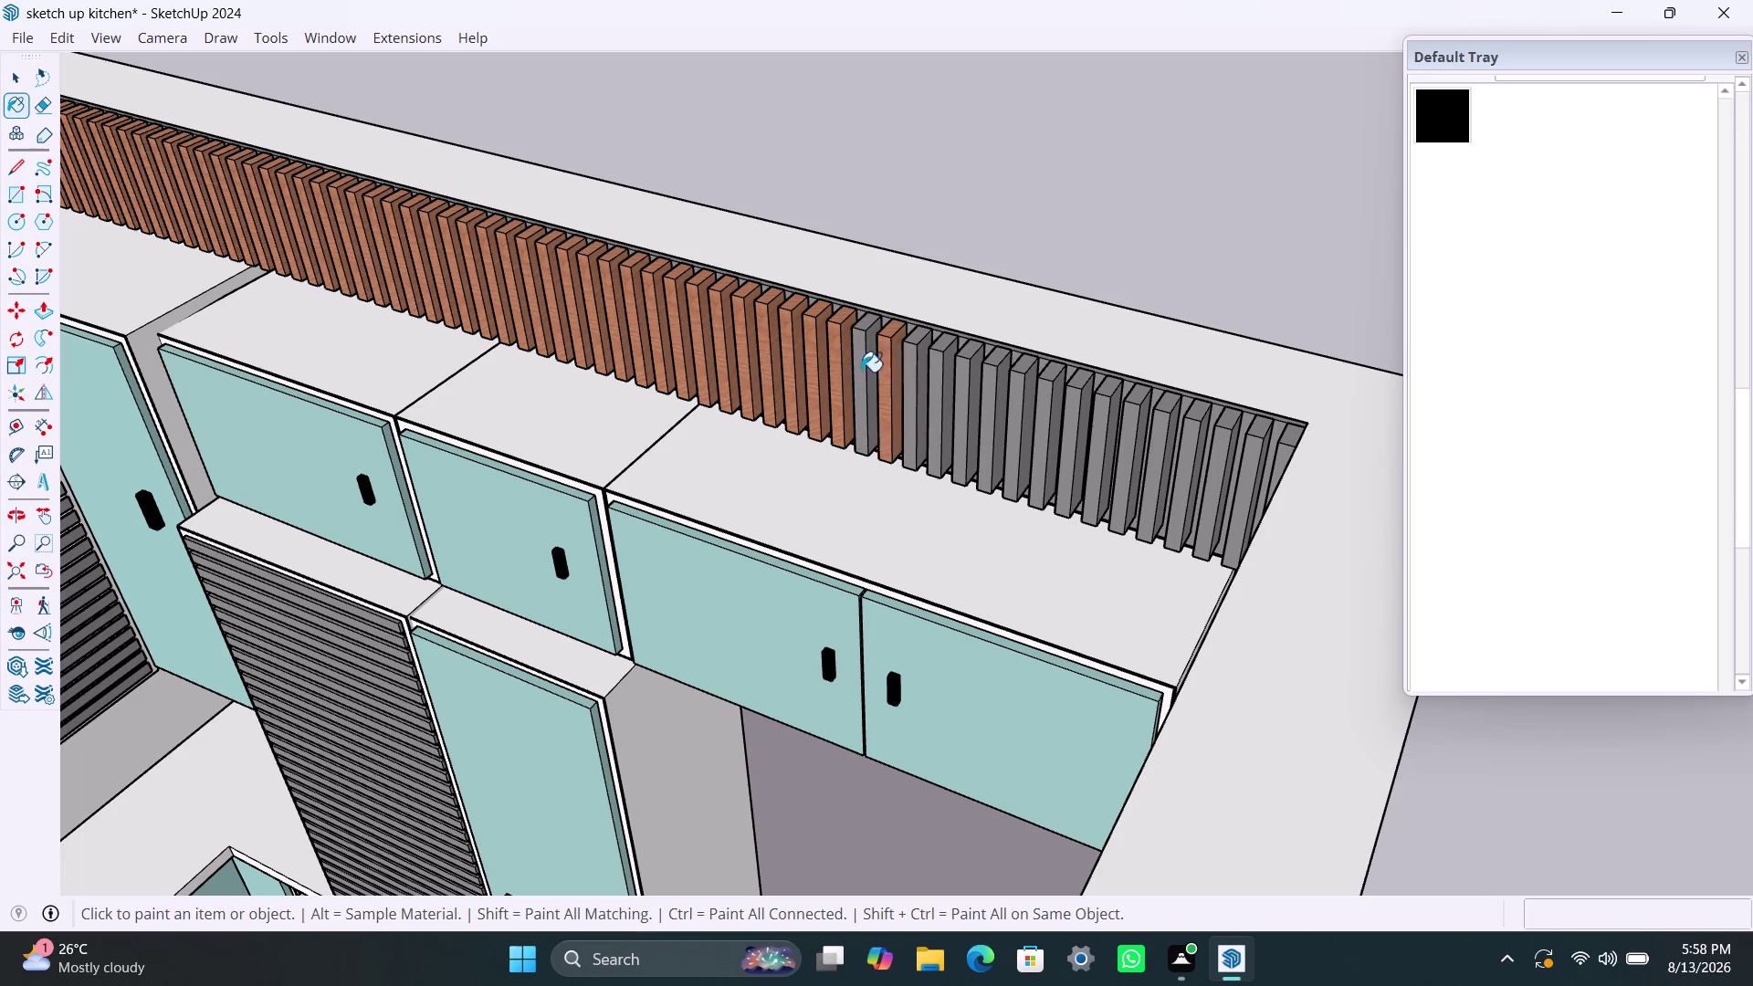
click(835, 373)
click(807, 373)
click(777, 369)
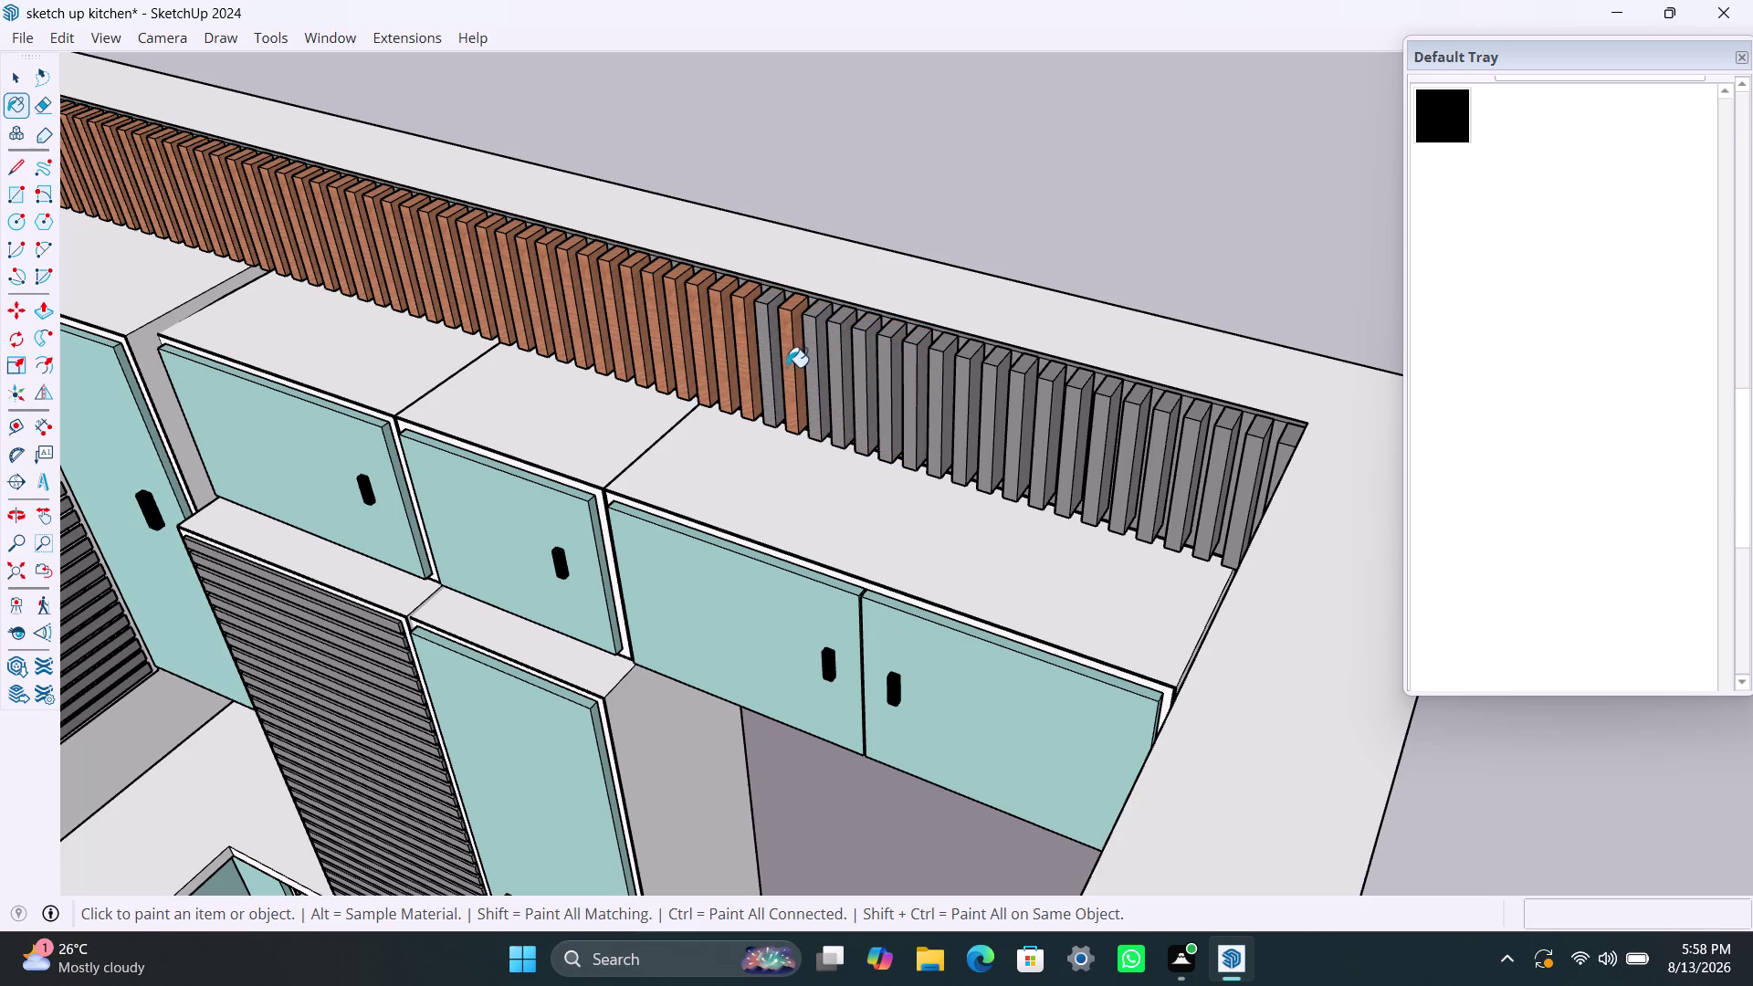
click(788, 367)
scroll(down, 3)
Orbit out to the back wall and undo the grey repaints so those slats return to wood.
middle_drag(932, 558, 1407, 501)
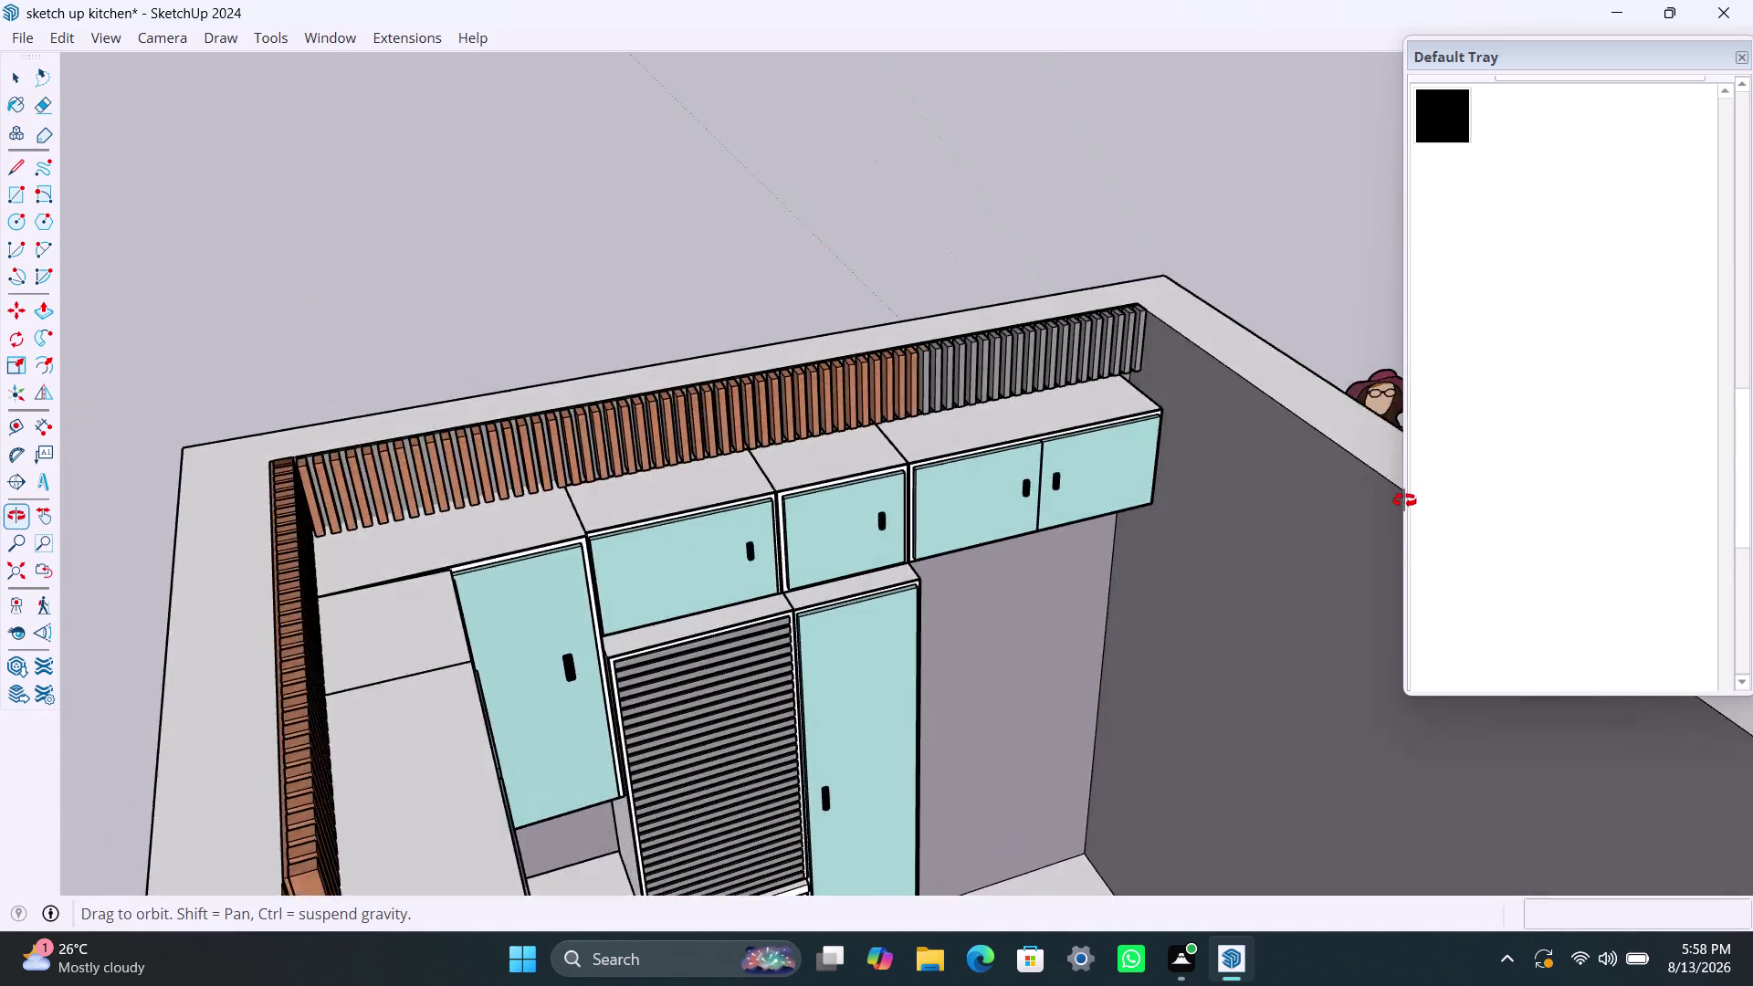
middle_drag(1407, 501, 1023, 463)
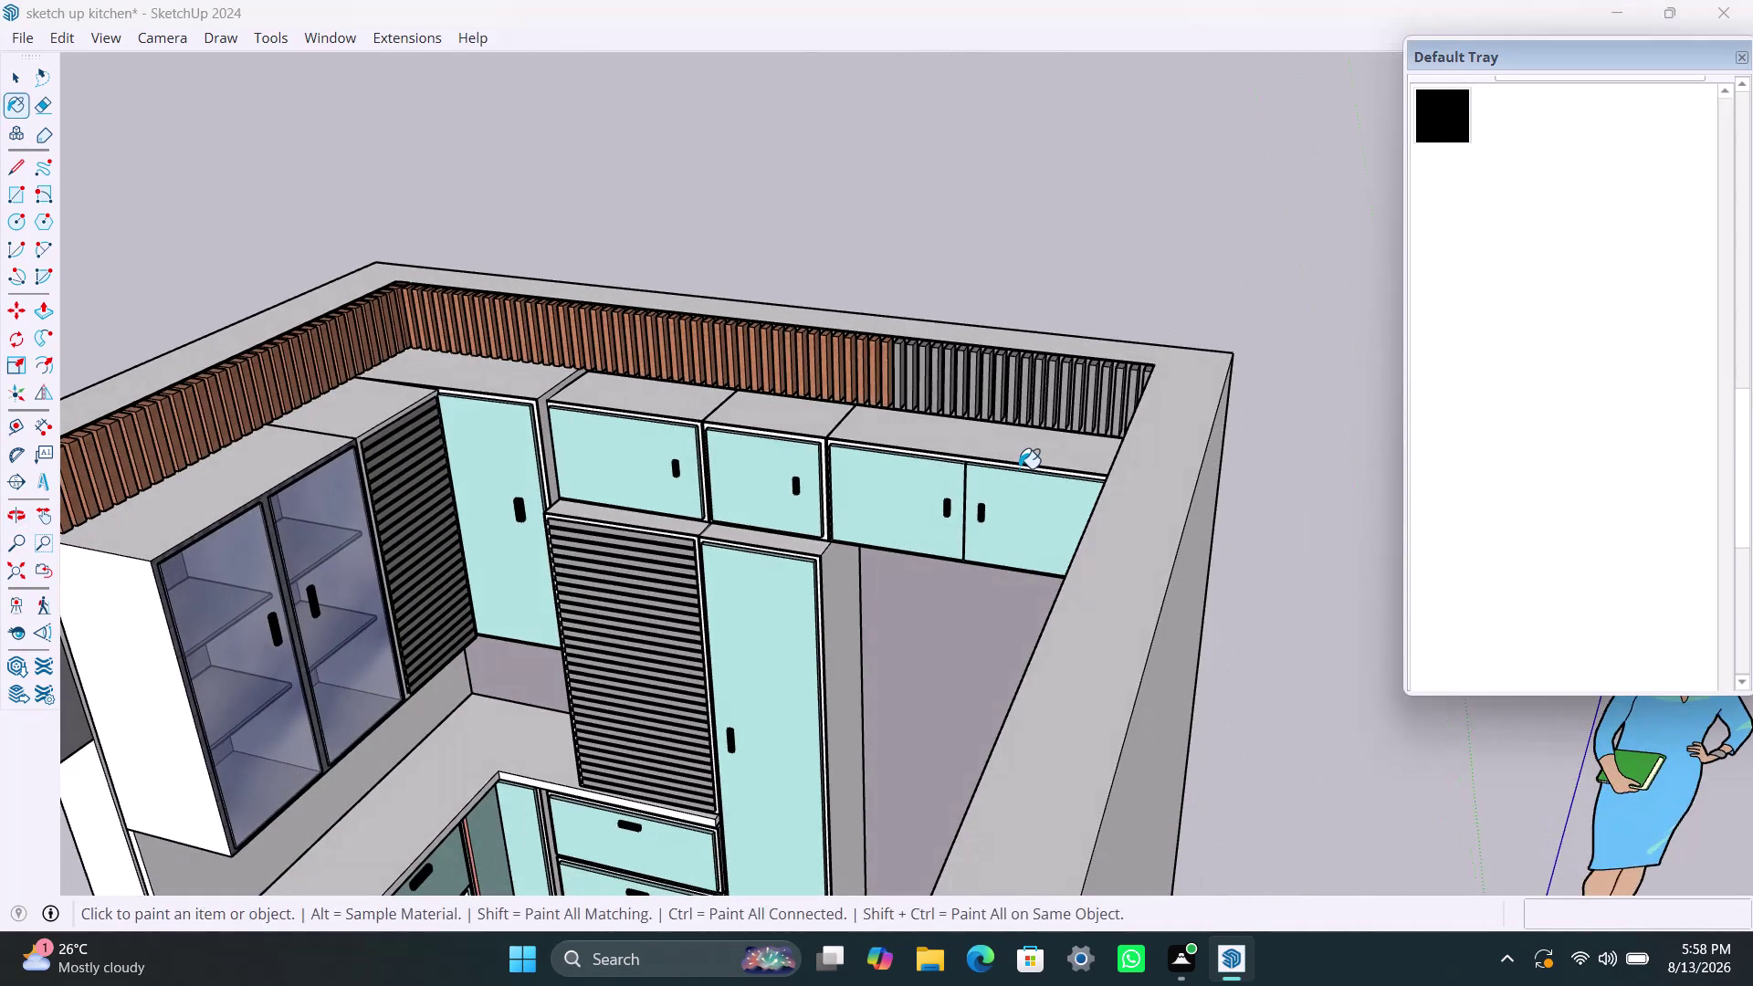
key(ctrl+z)
key(ctrl+z)
key(ctrl+z)
key(ctrl+z)
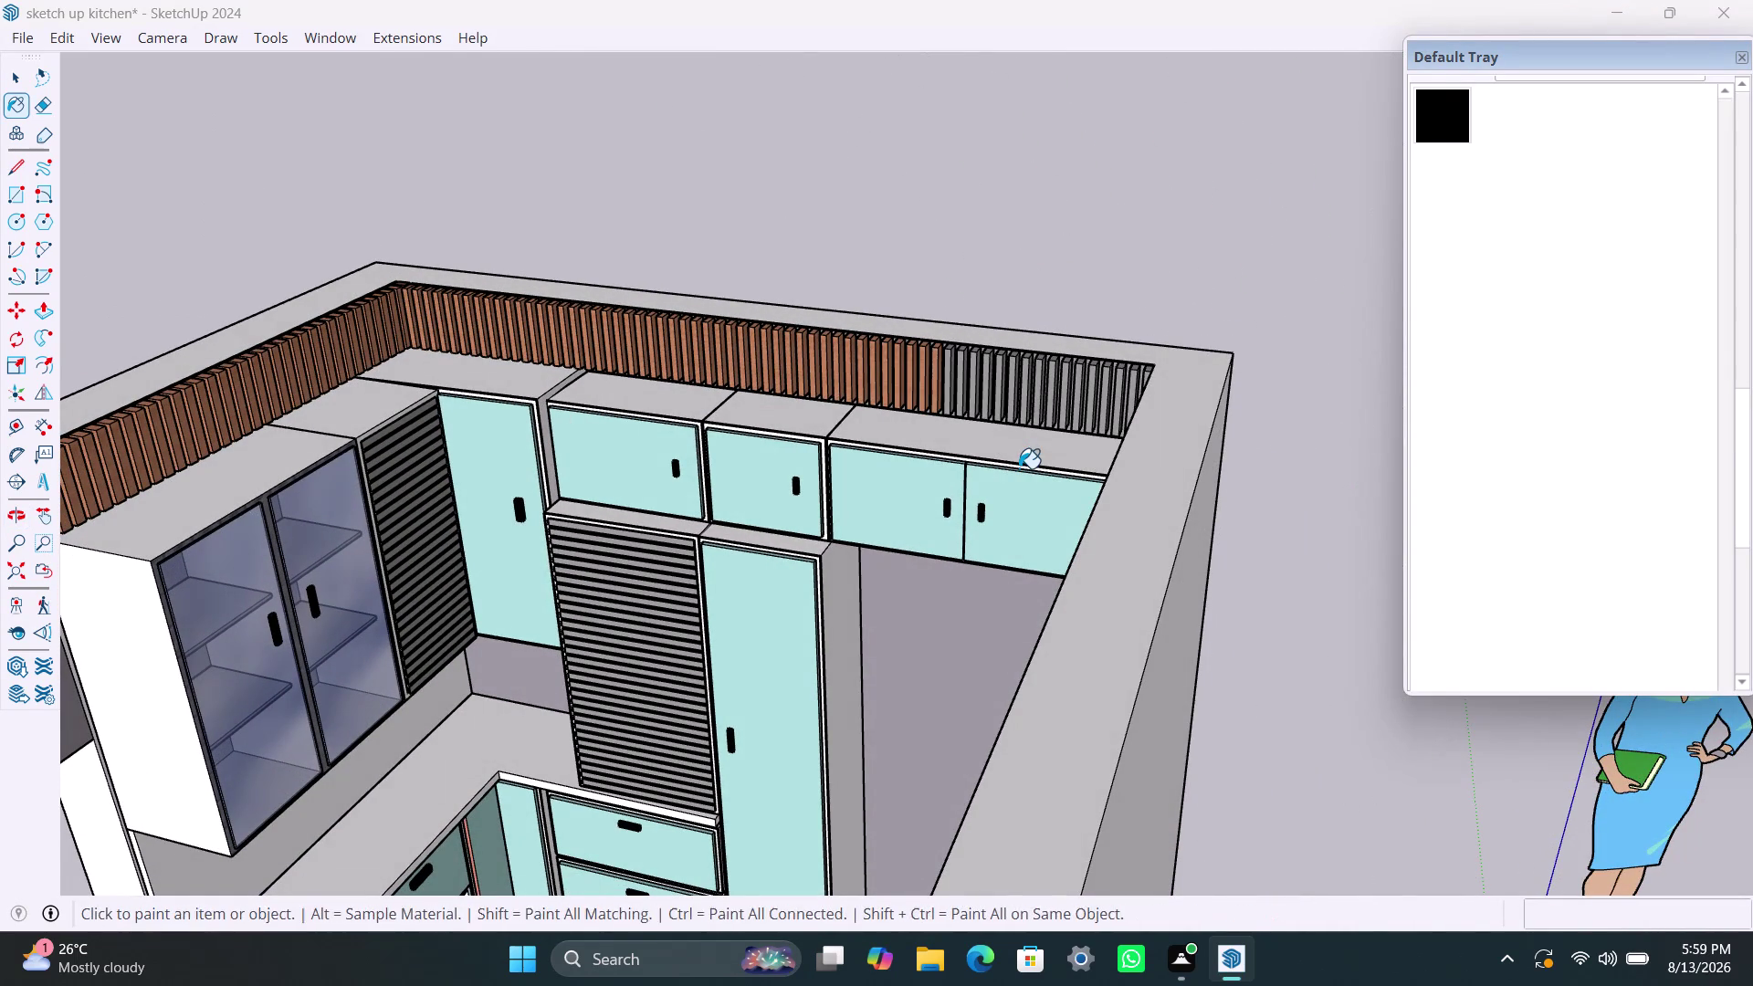
key(ctrl+z)
key(ctrl+z)
key(ctrl+z)
key(ctrl+z)
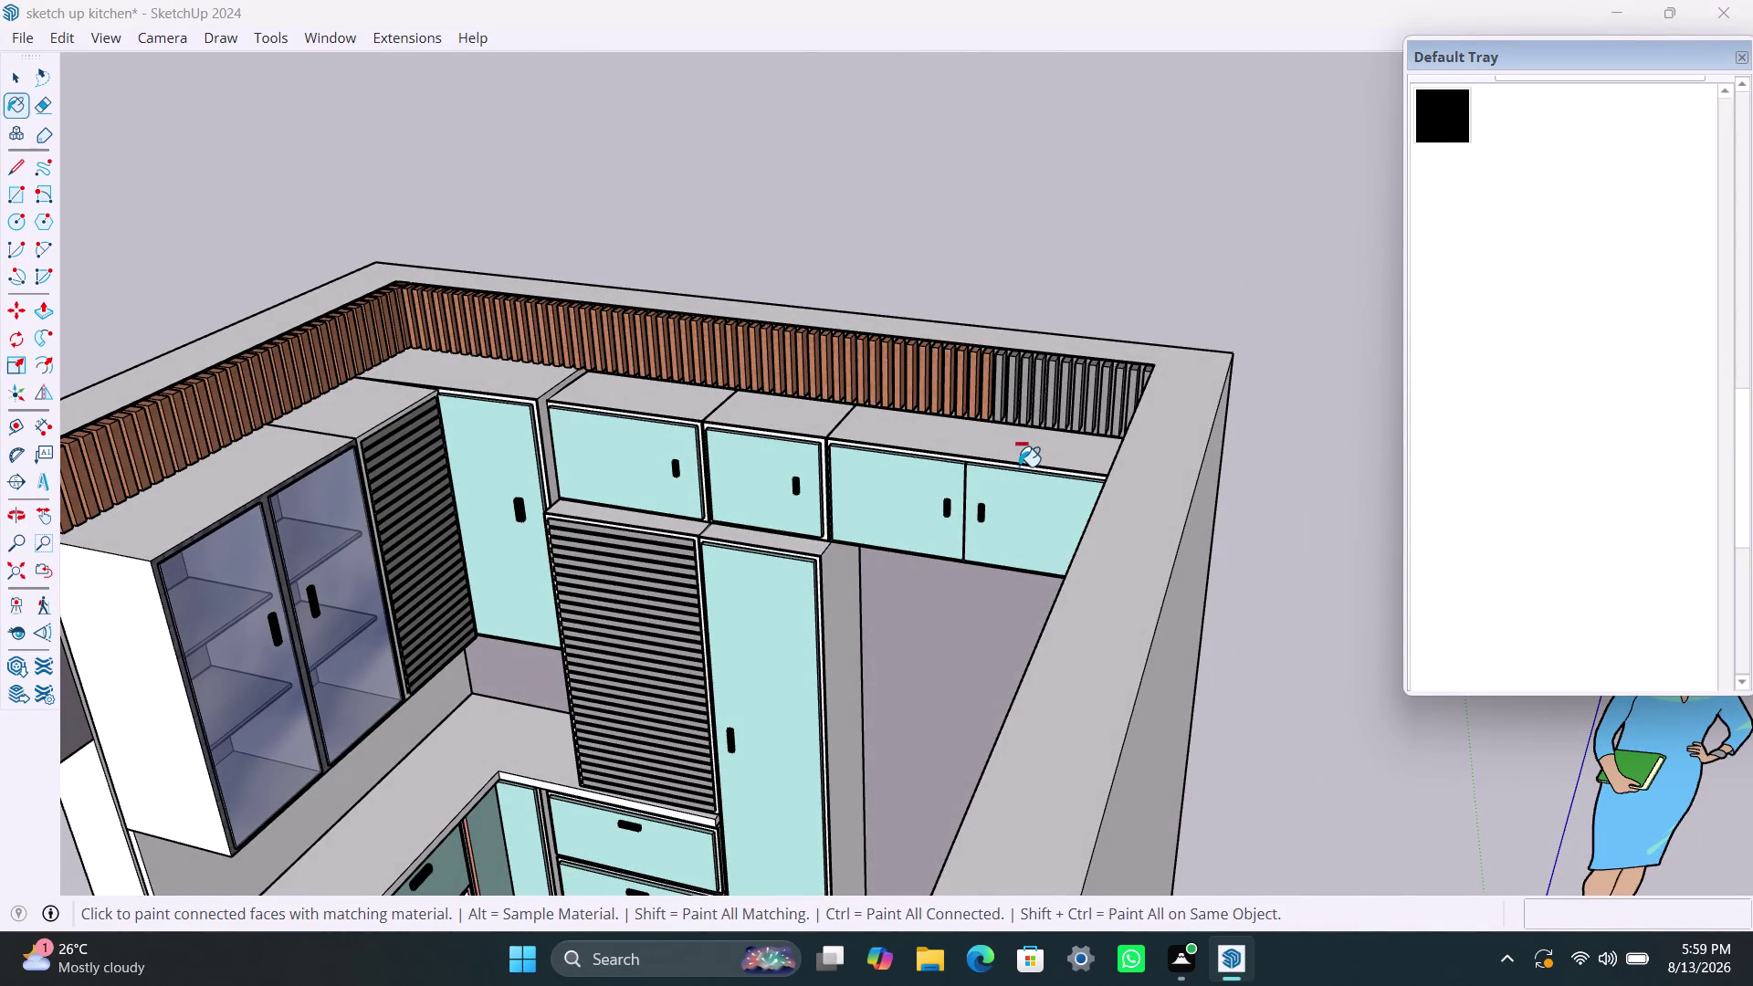
key(ctrl+z)
key(ctrl+z)
key(ctrl+z)
key(ctrl+z)
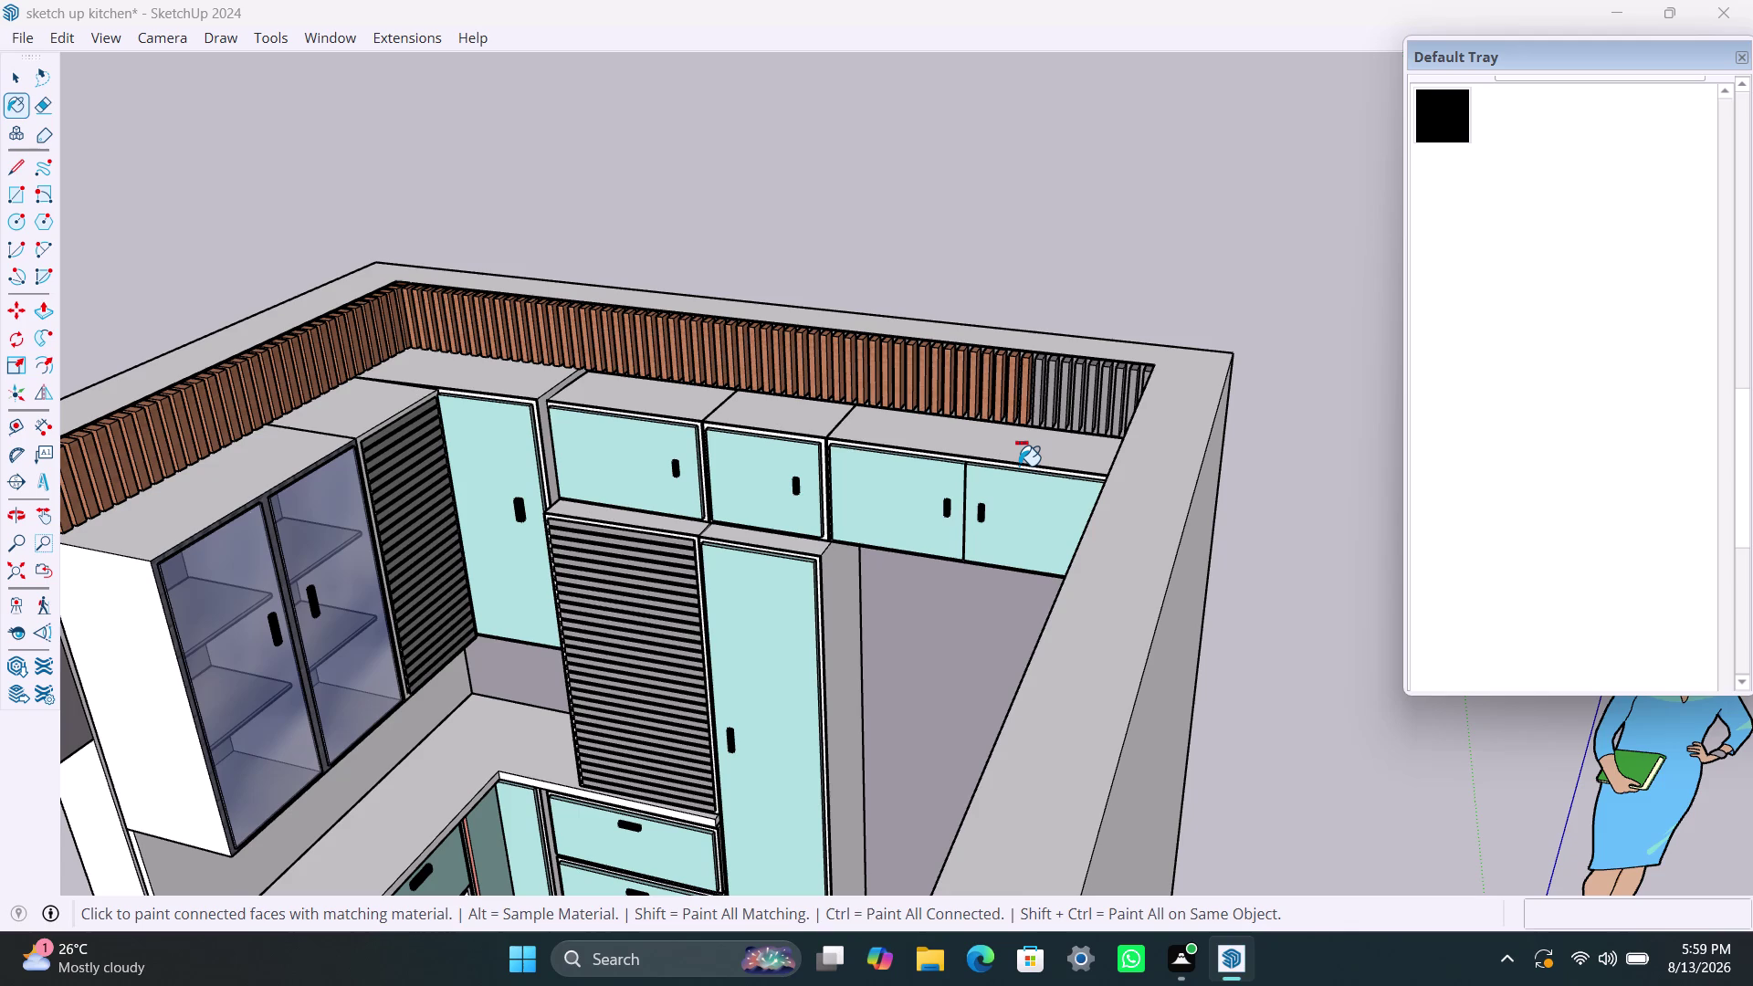
key(ctrl+z)
key(ctrl+z)
key(ctrl+z)
key(ctrl+z)
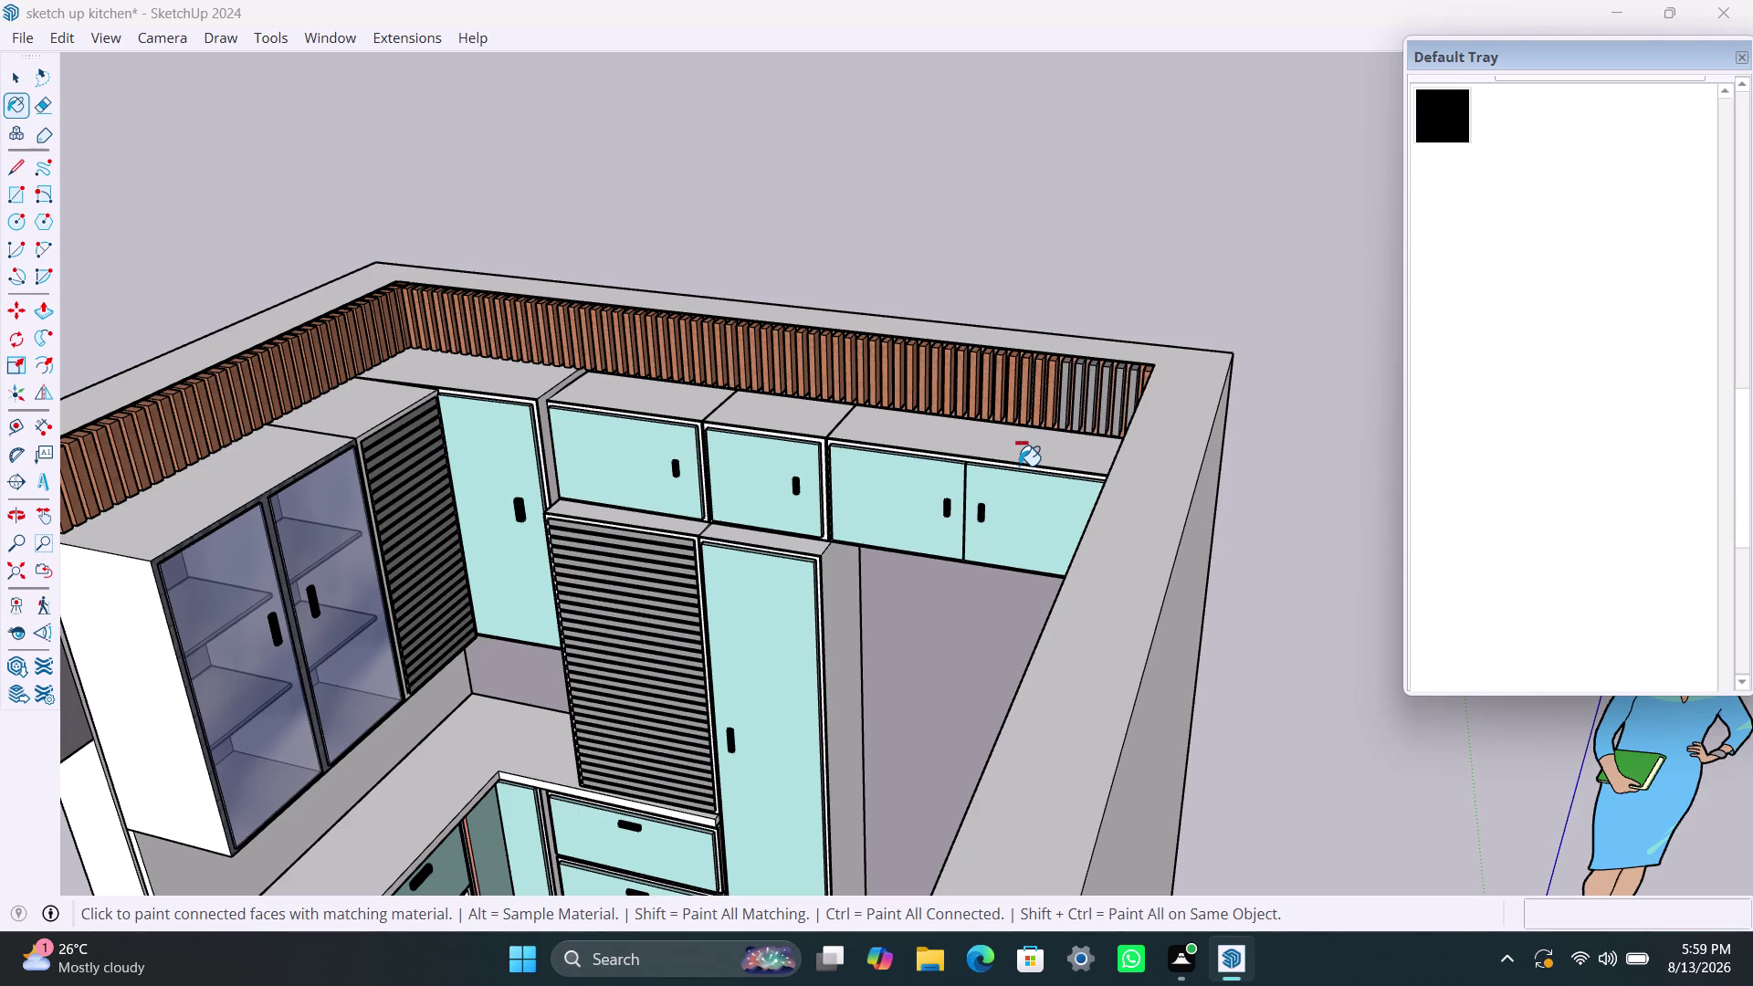
key(ctrl+z)
key(ctrl+z)
key(ctrl+z)
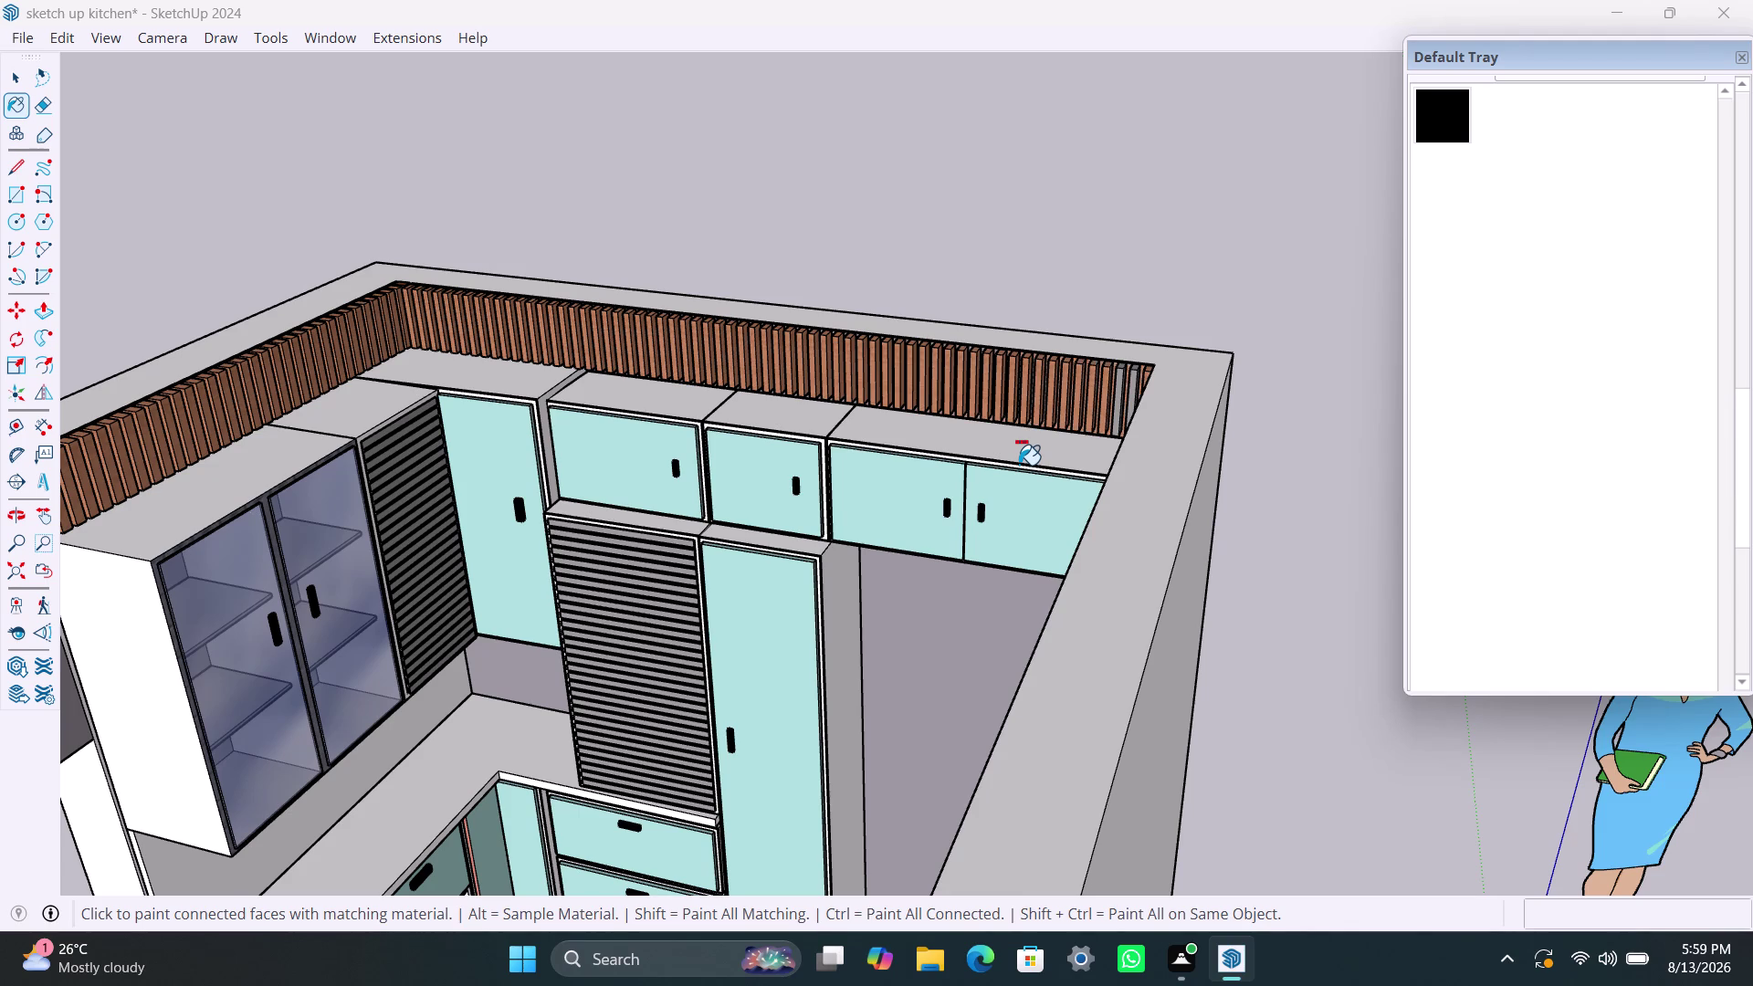
key(ctrl+z)
key(ctrl+z)
Switch to the Select tool and look over the fully wooden slat run.
key(space)
key(space)
key(space)
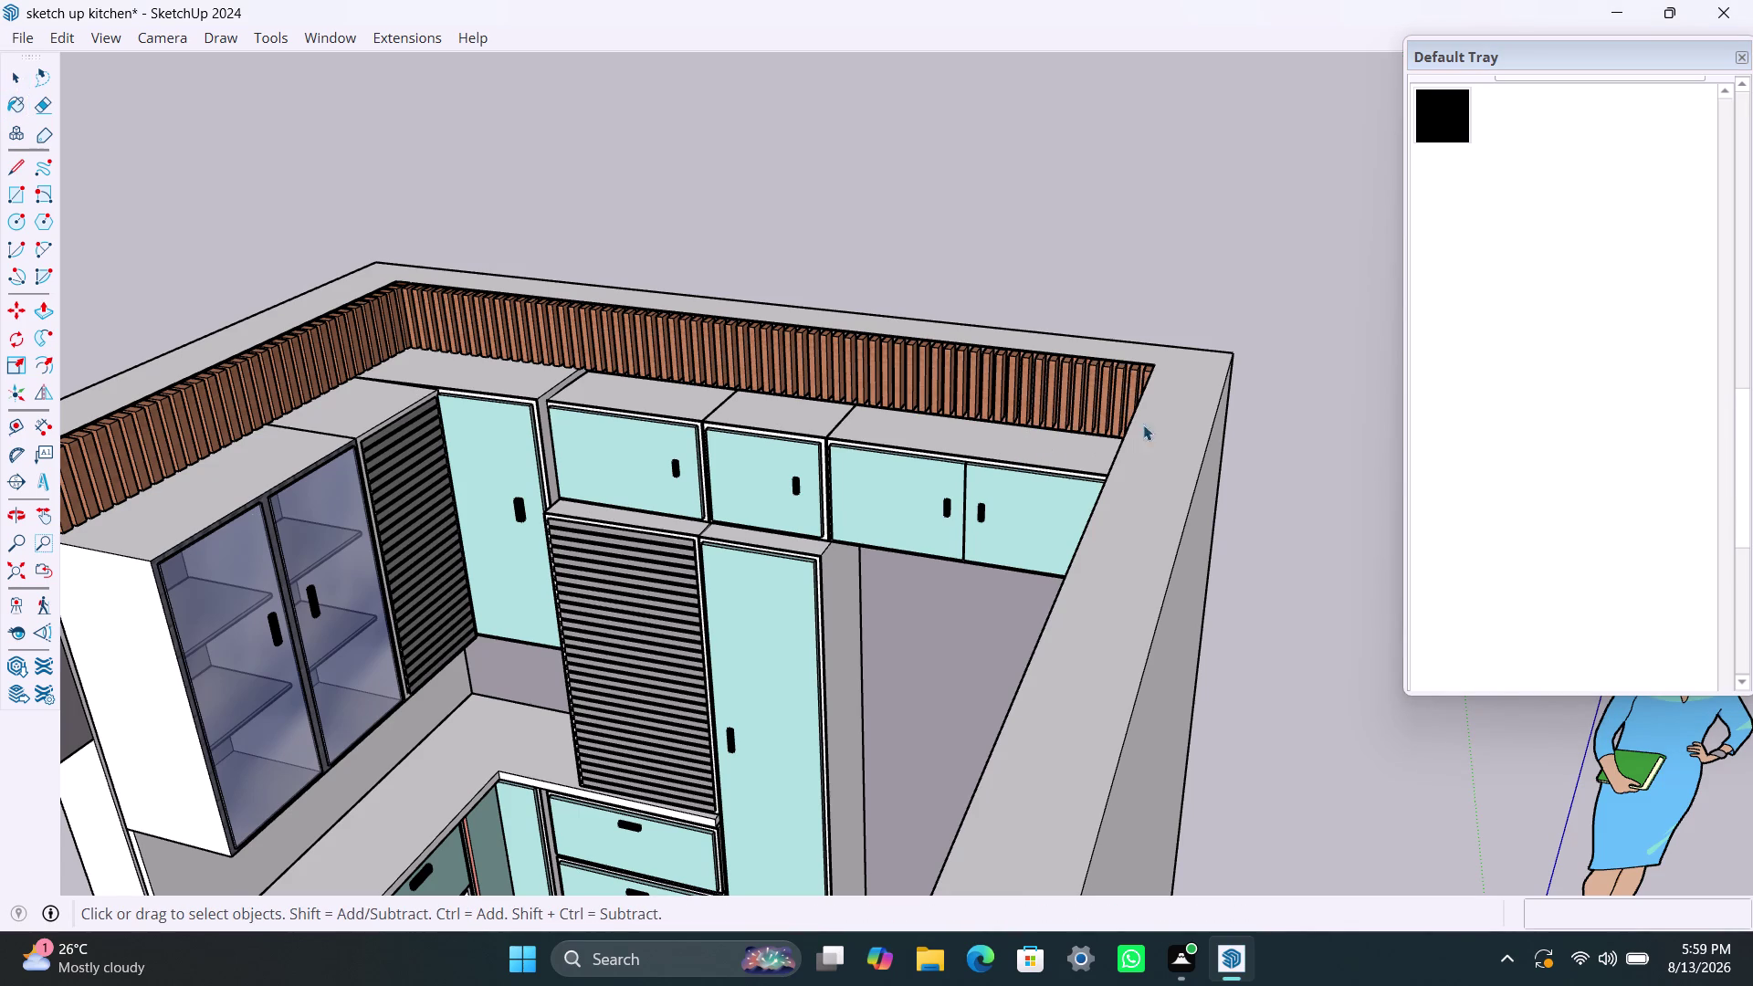
click(1298, 336)
scroll(down, 3)
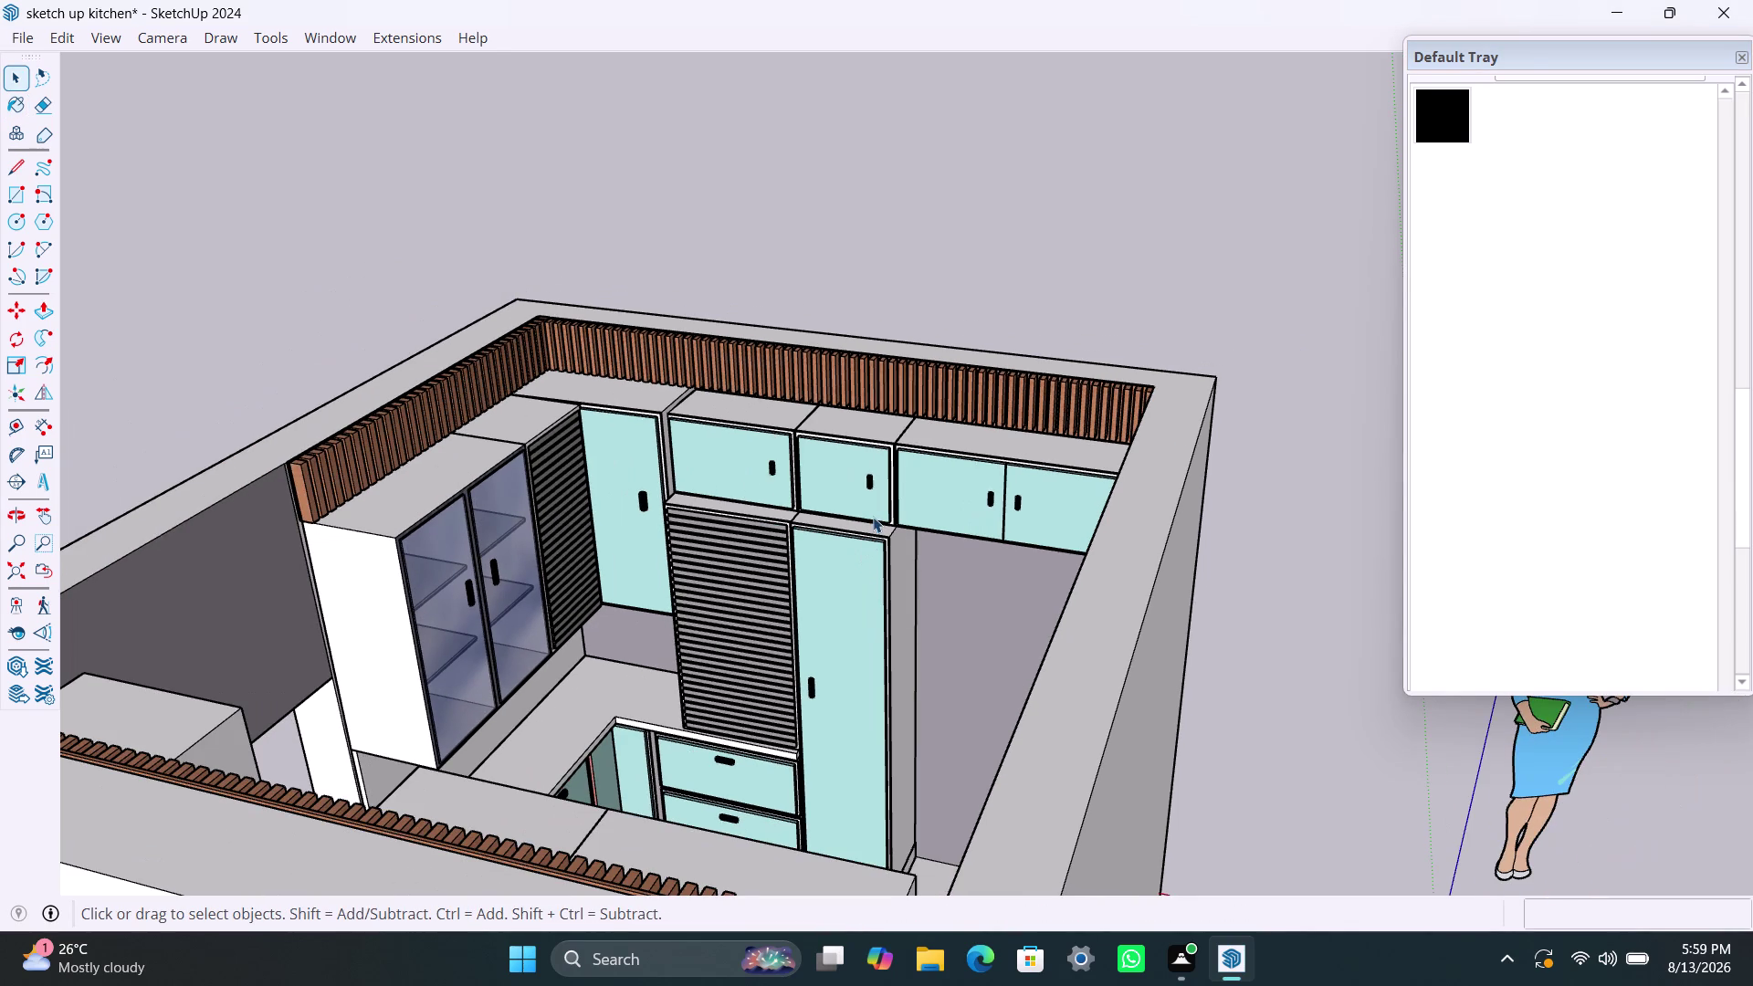
scroll(up, 3)
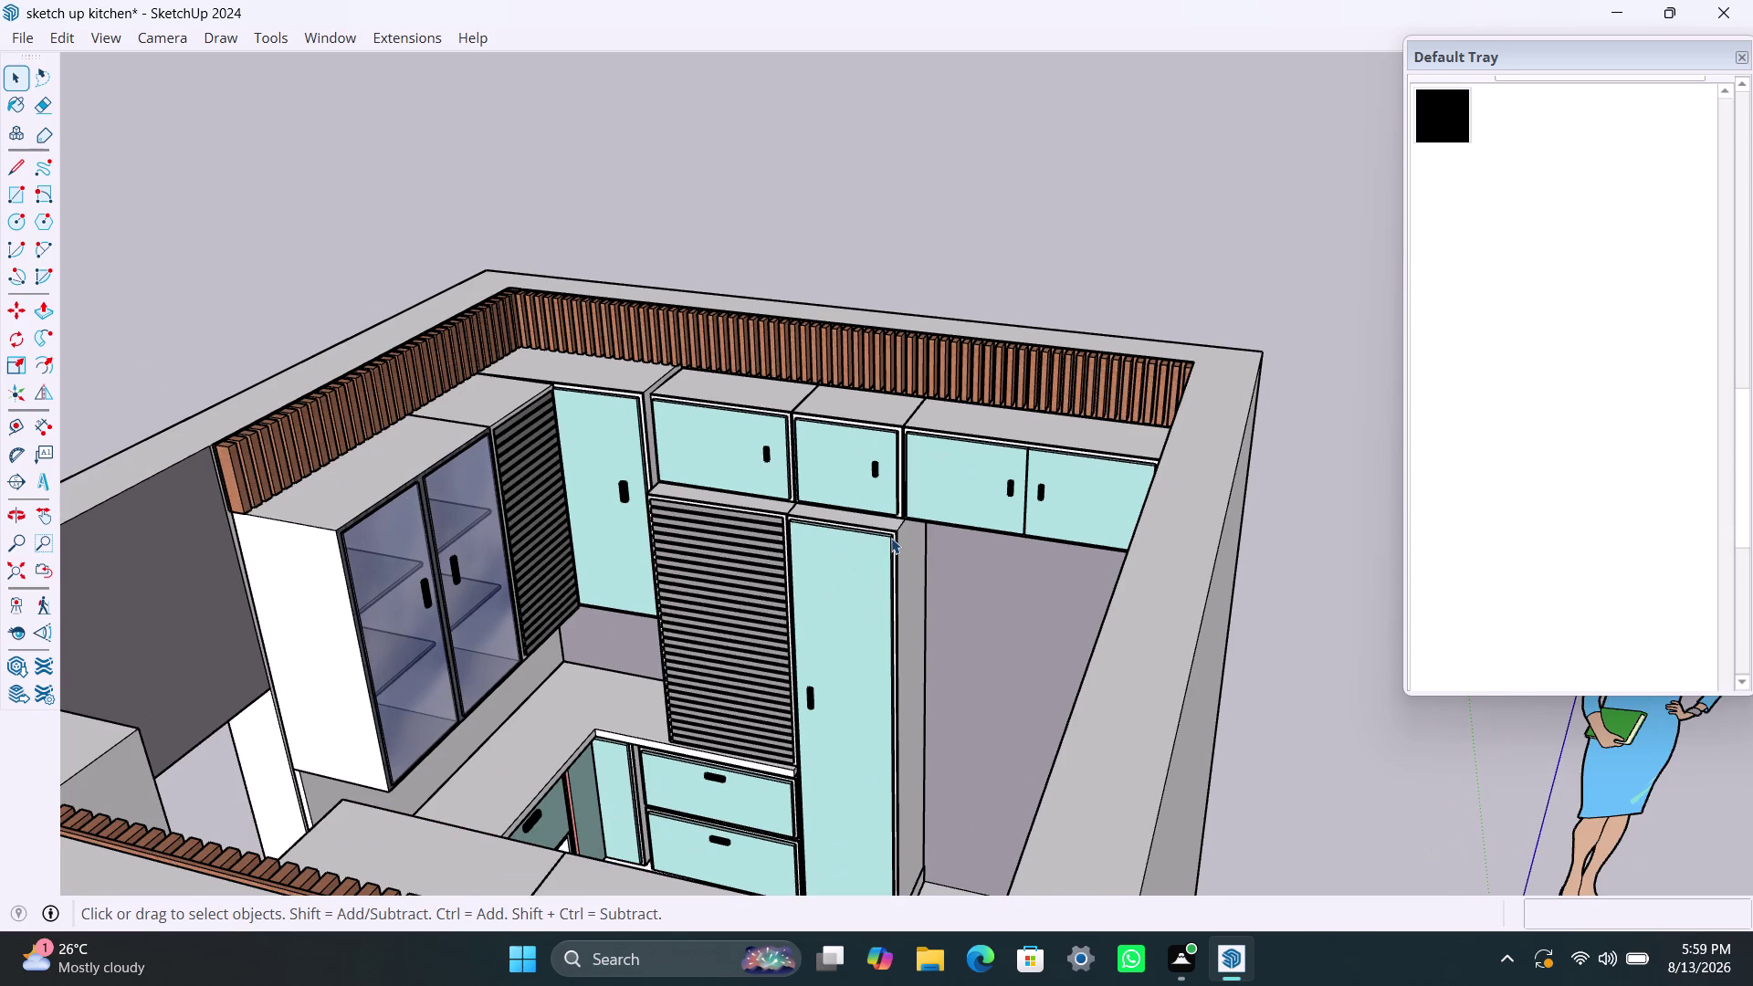